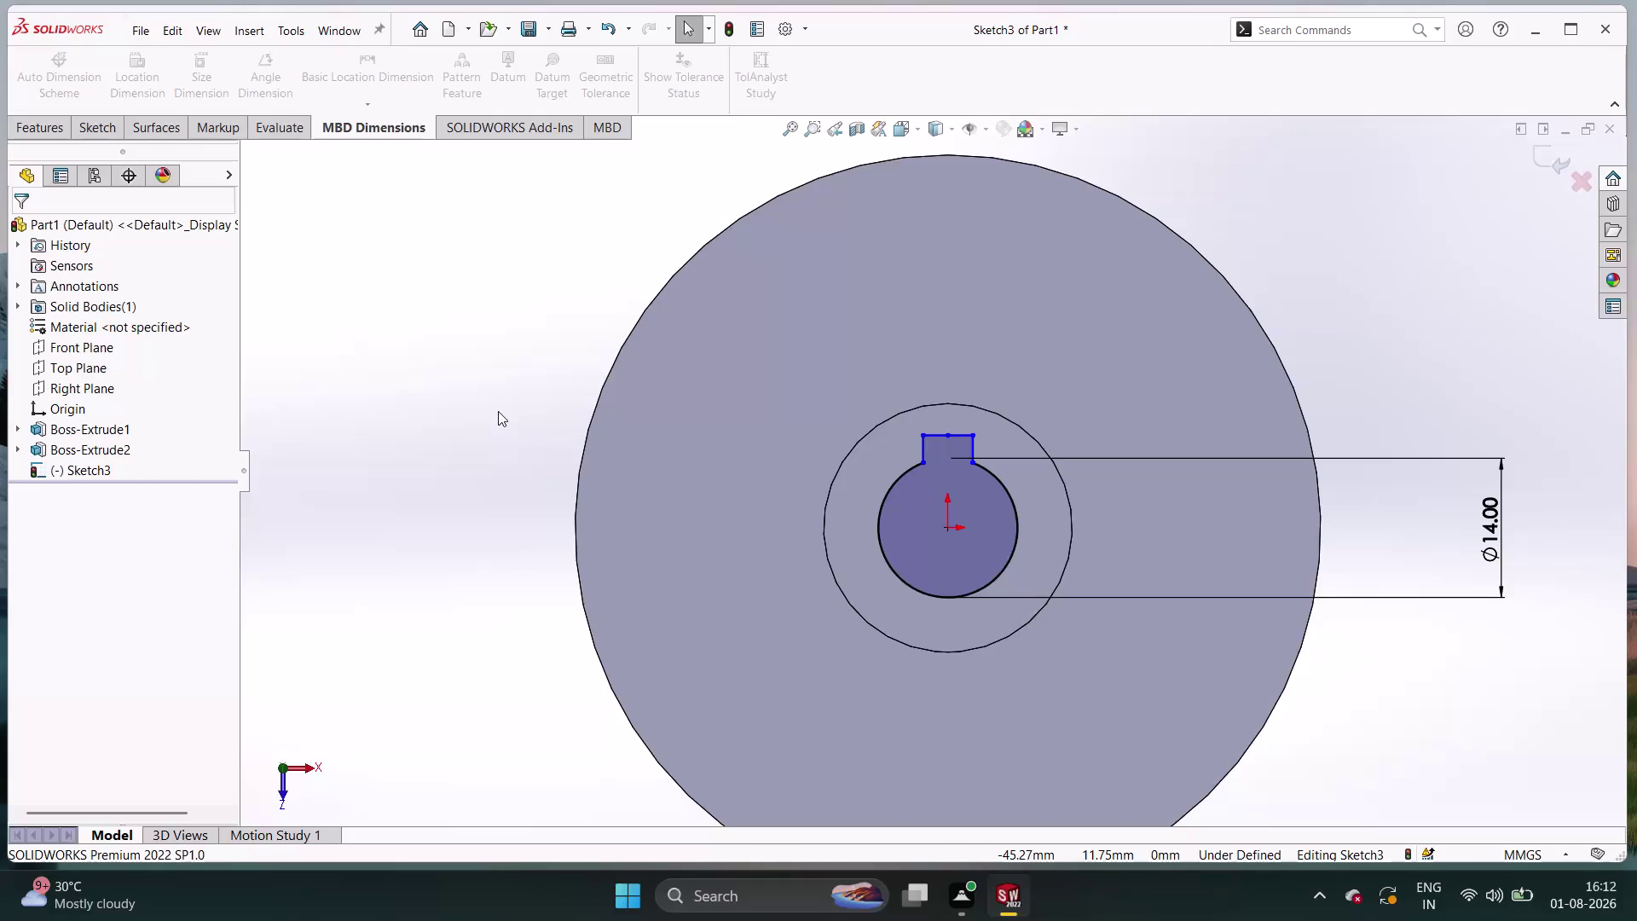
Dimension the keyway notch between its top corners at 5.00 mm.
right_drag(495, 412, 496, 377)
right_drag(495, 377, 494, 195)
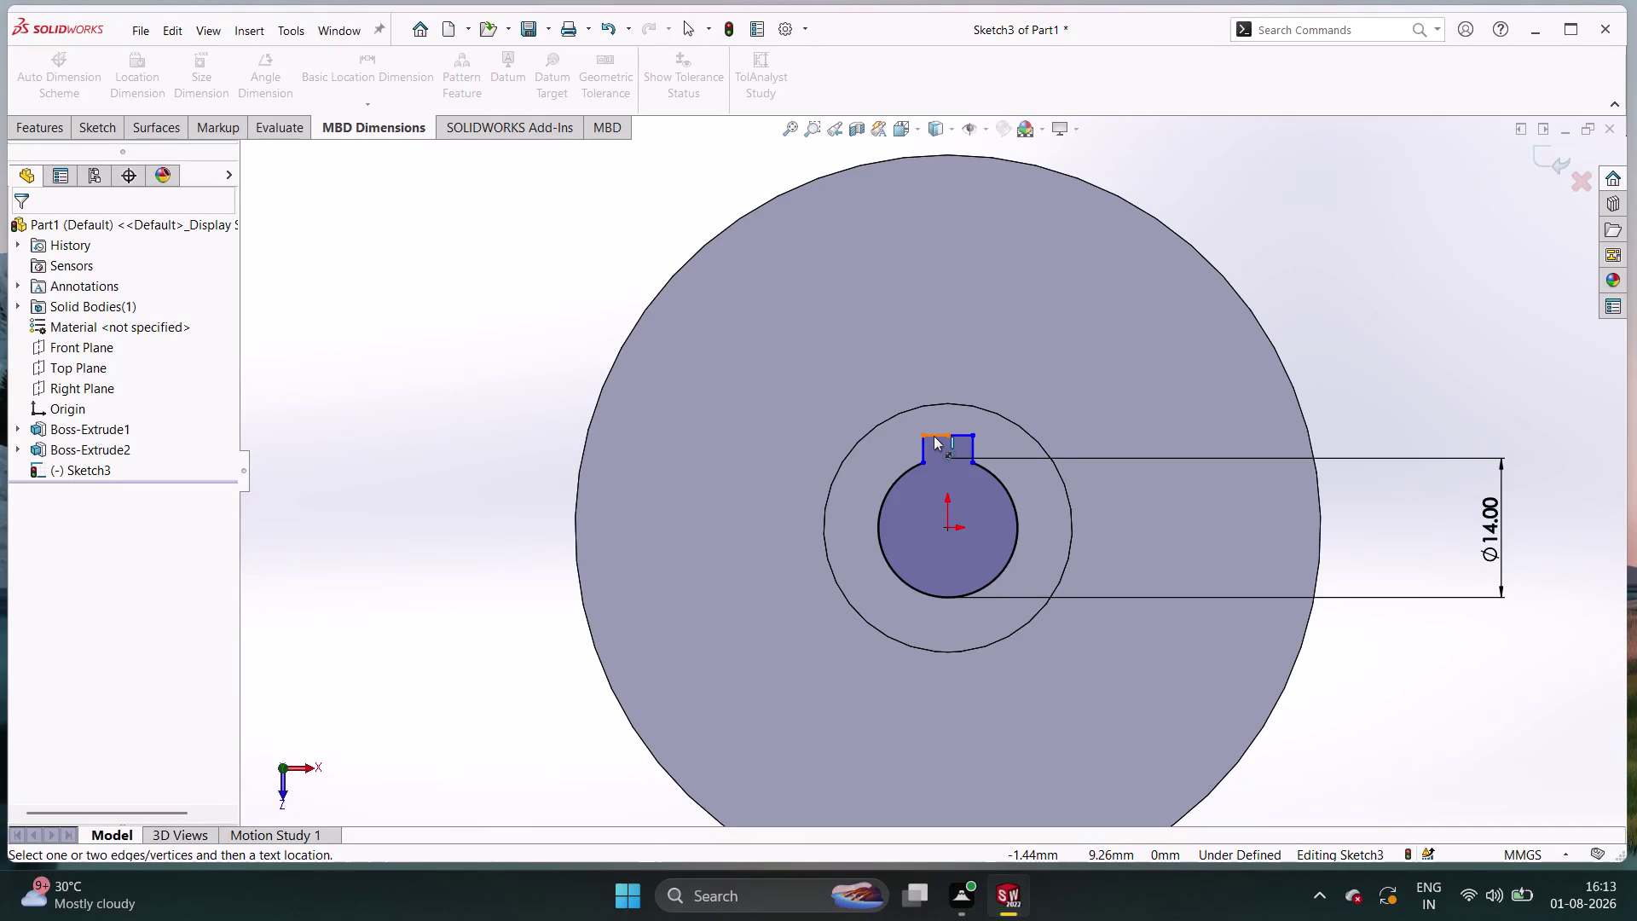
double_click(924, 435)
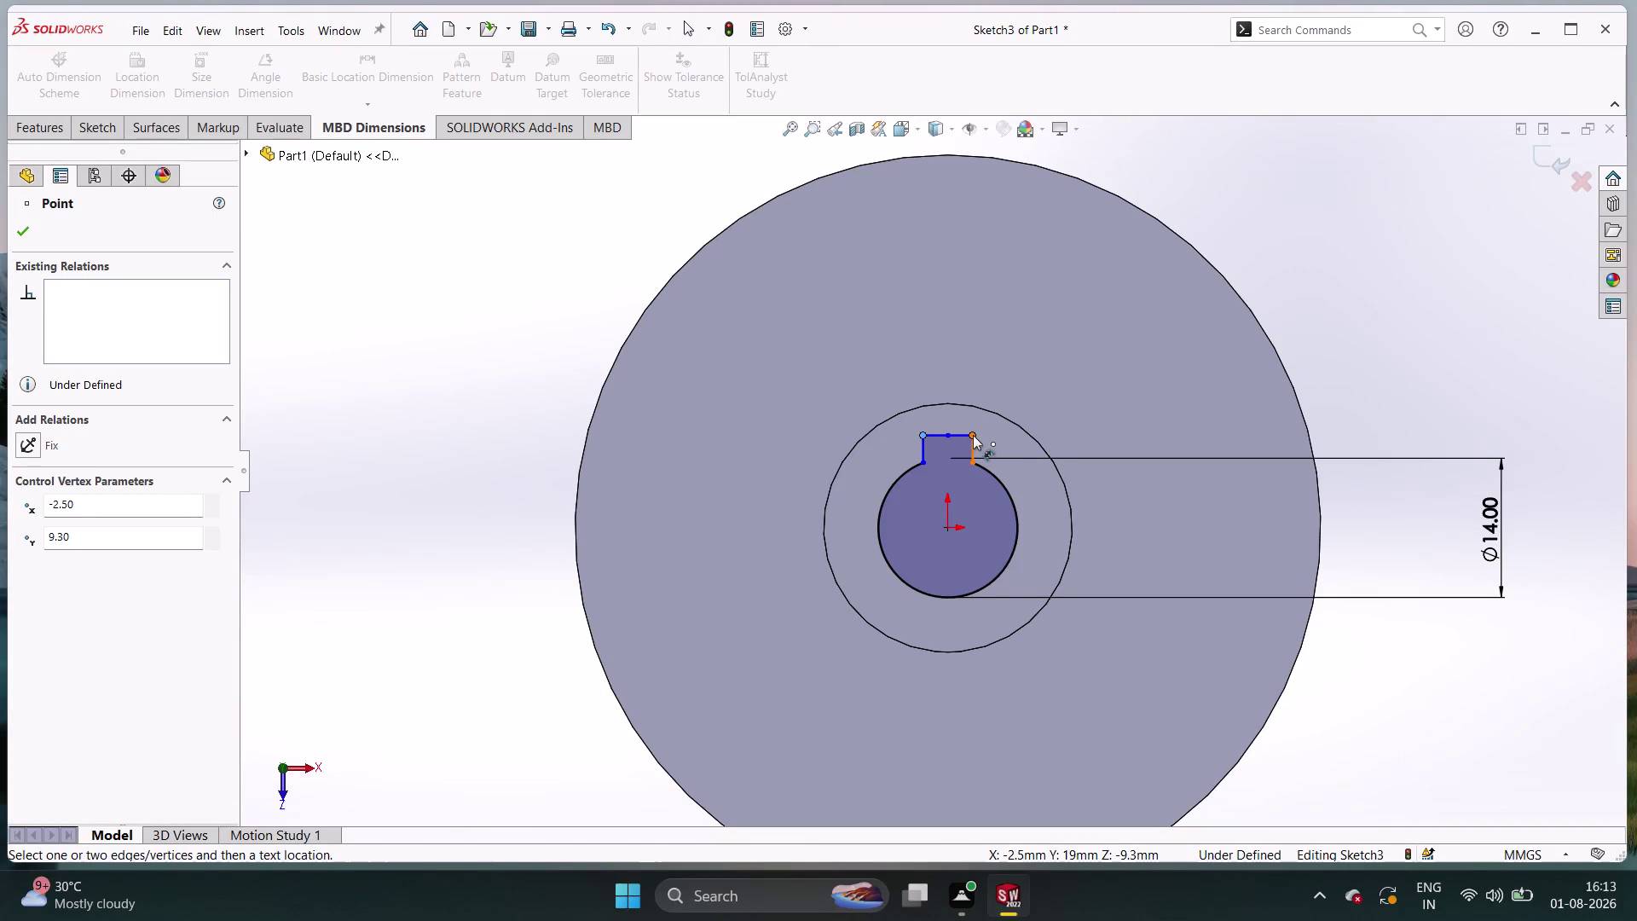
double_click(973, 435)
click(940, 379)
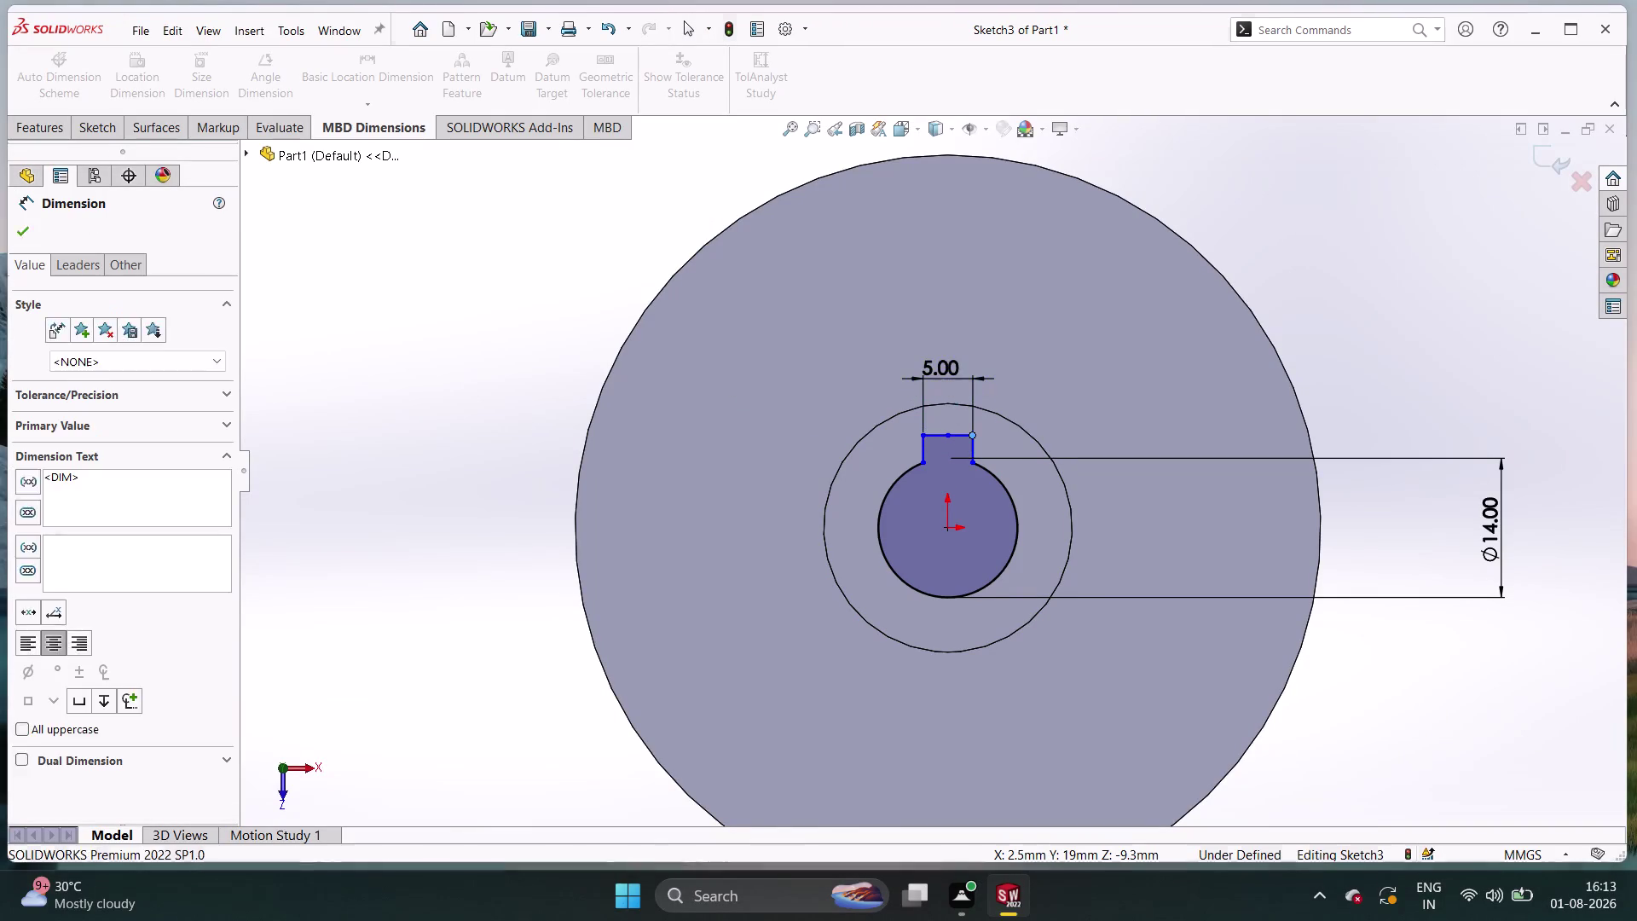
click(874, 354)
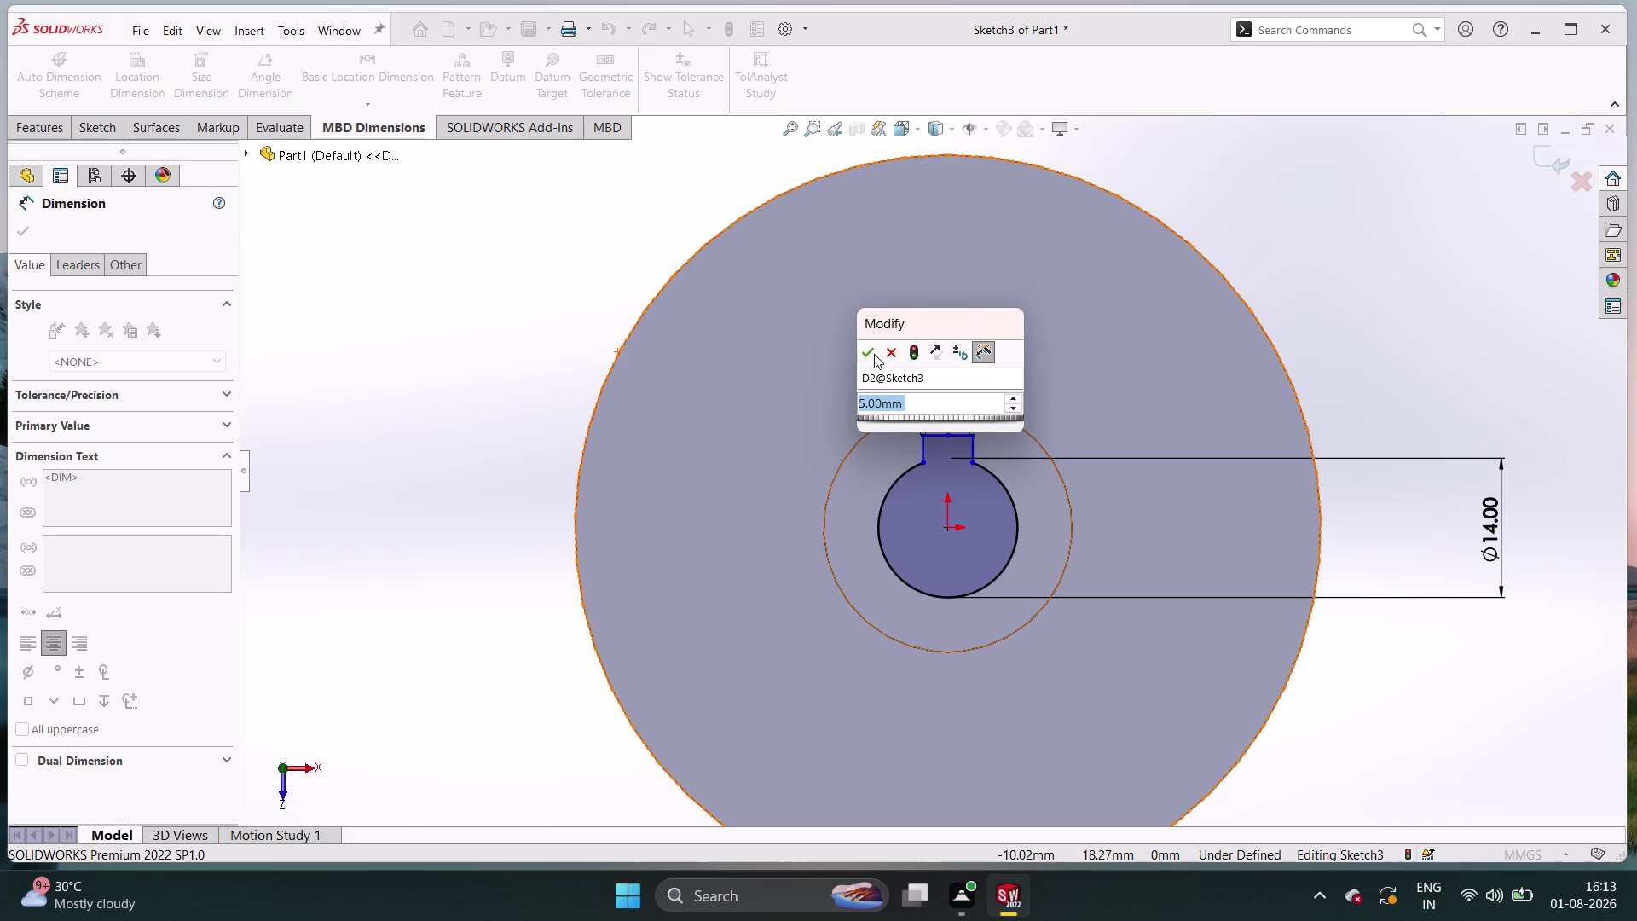
Exit dimensioning, cancel Extruded Boss/Base and switch to Extruded Cut instead.
right_click(491, 381)
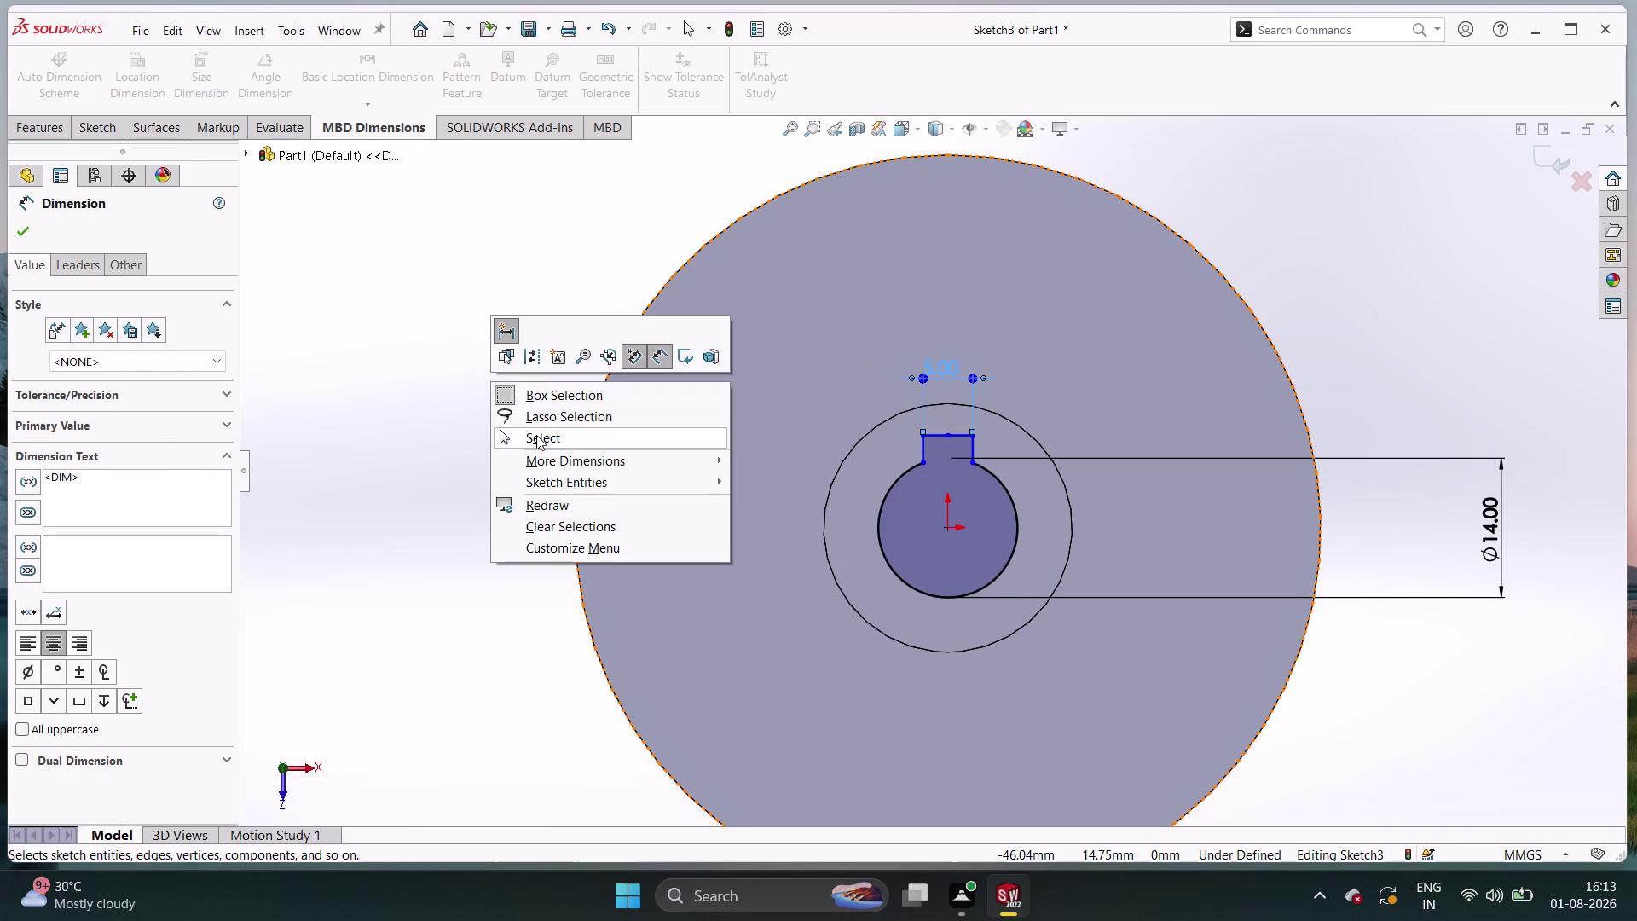
click(536, 435)
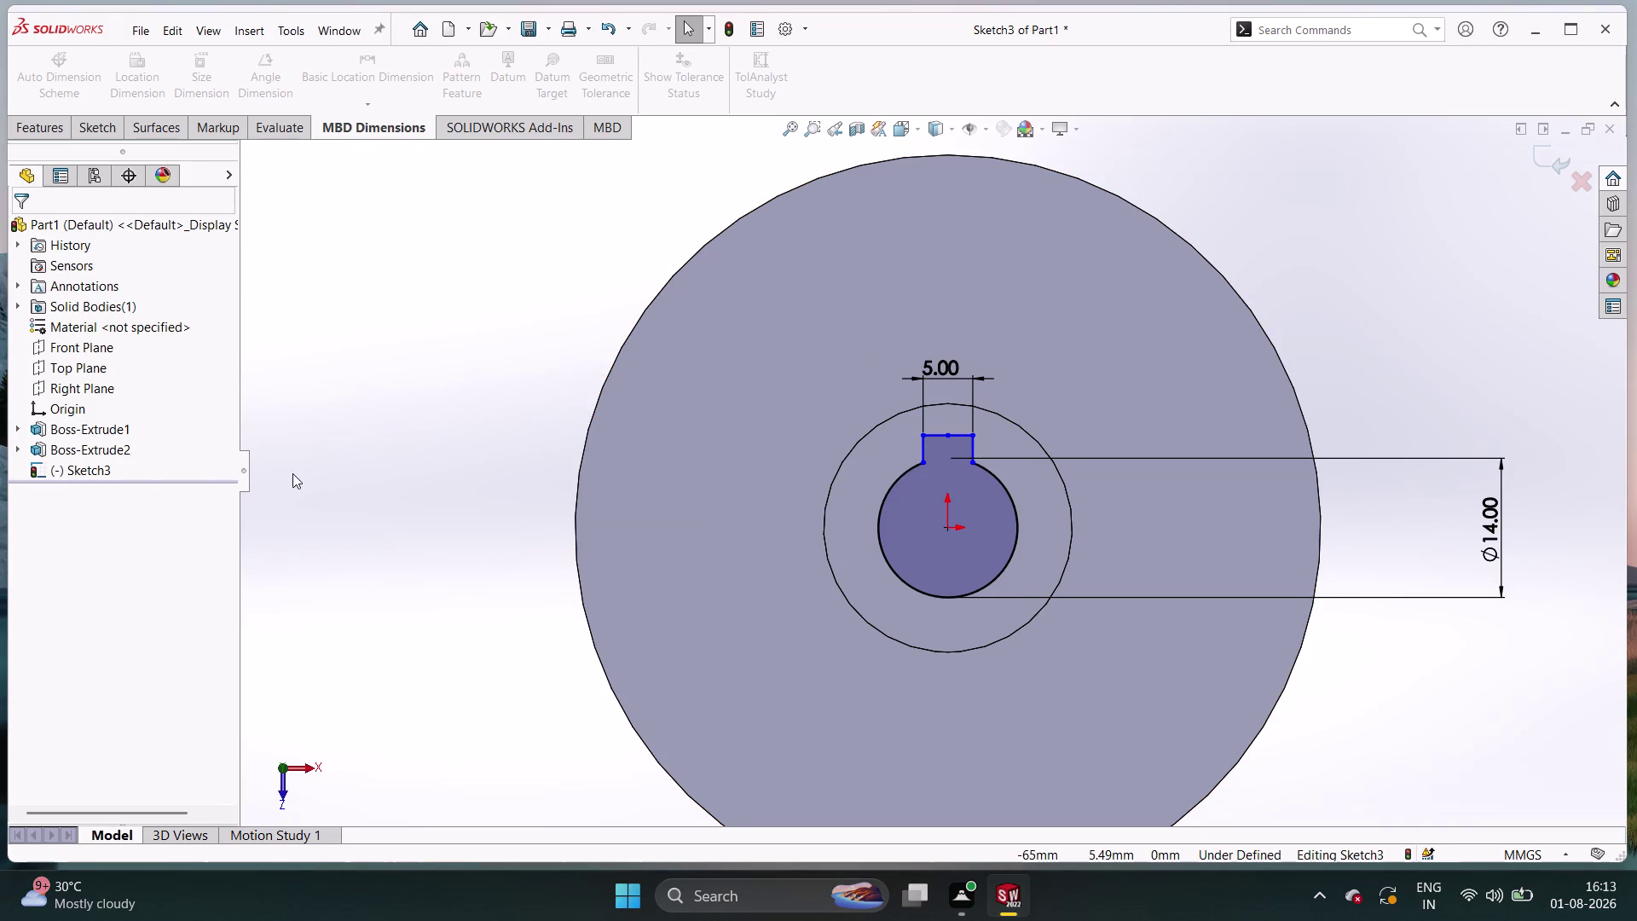
click(29, 124)
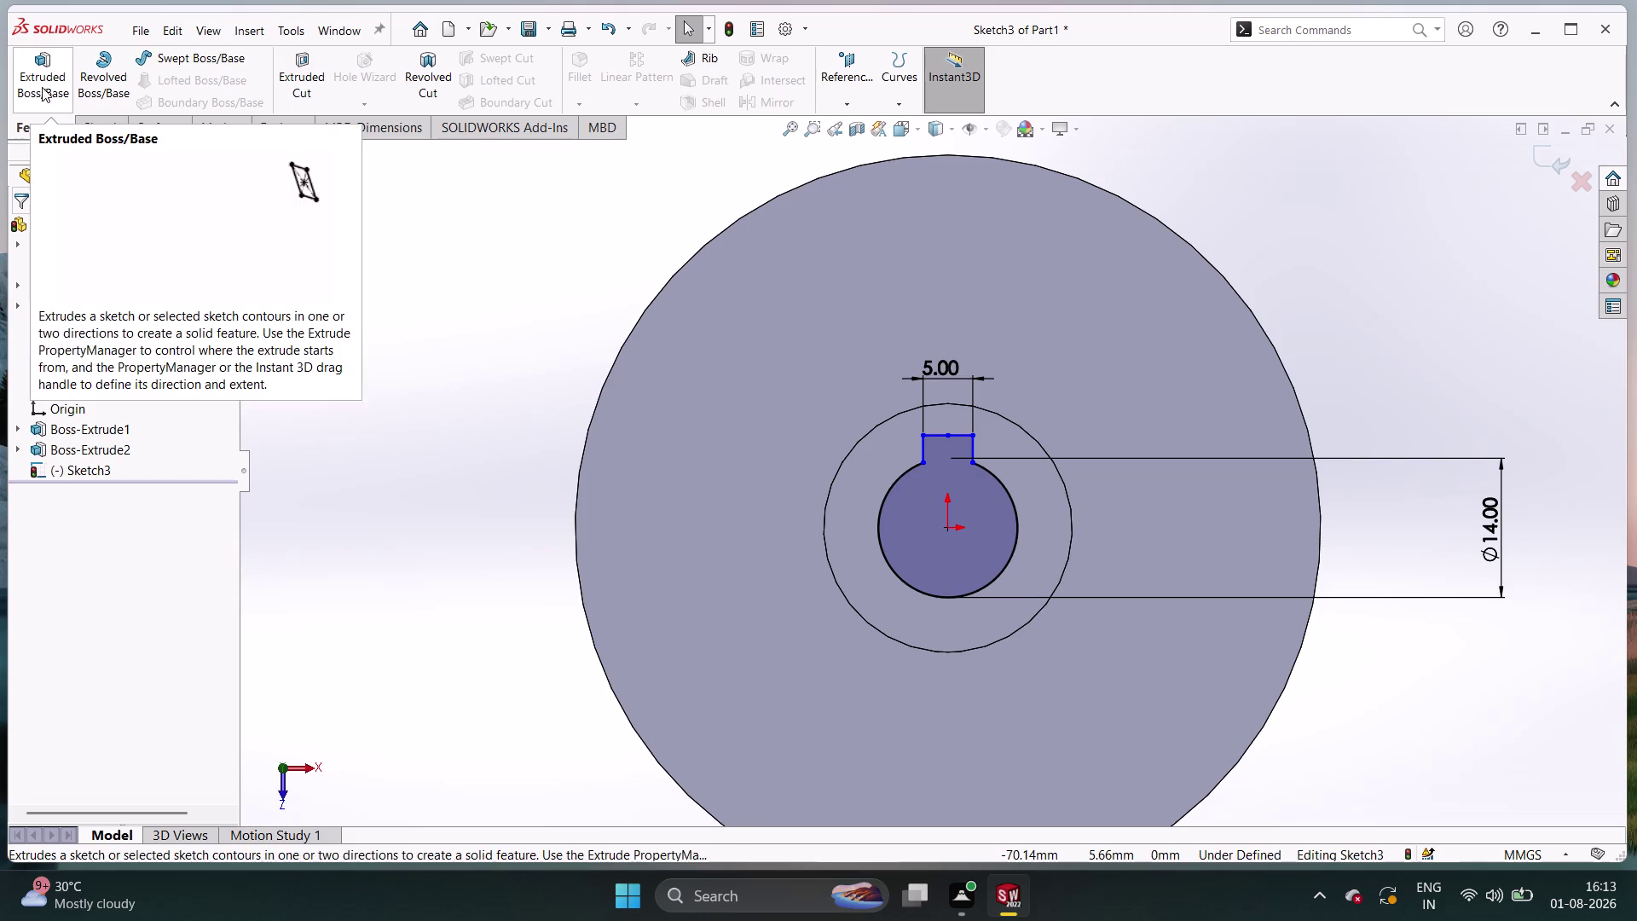
click(42, 86)
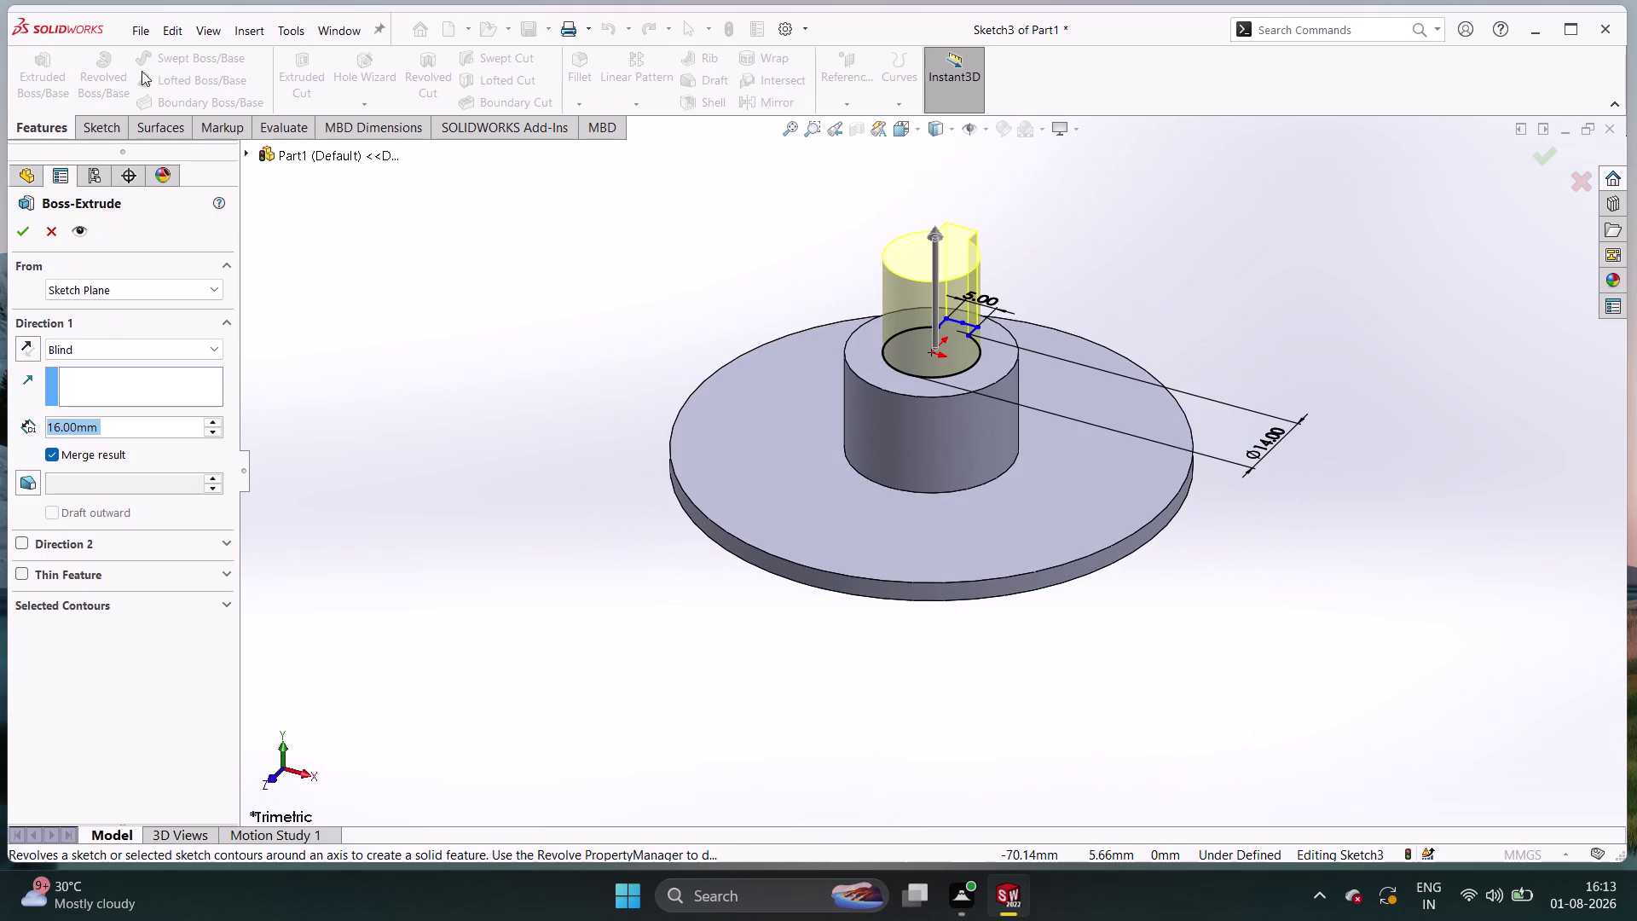
click(42, 235)
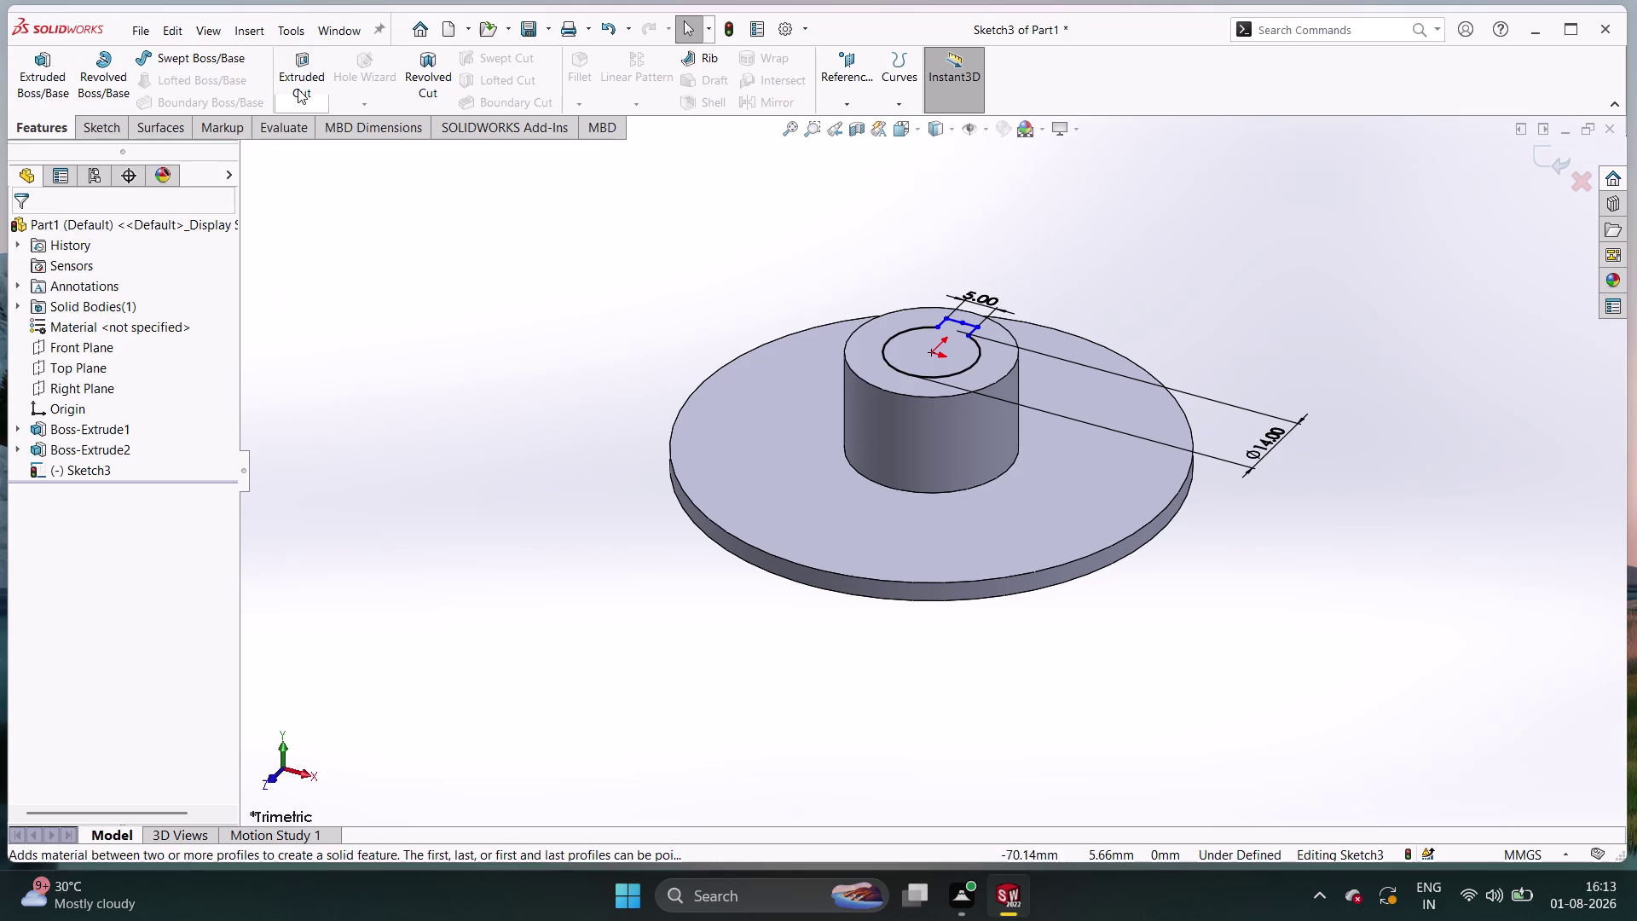
click(297, 89)
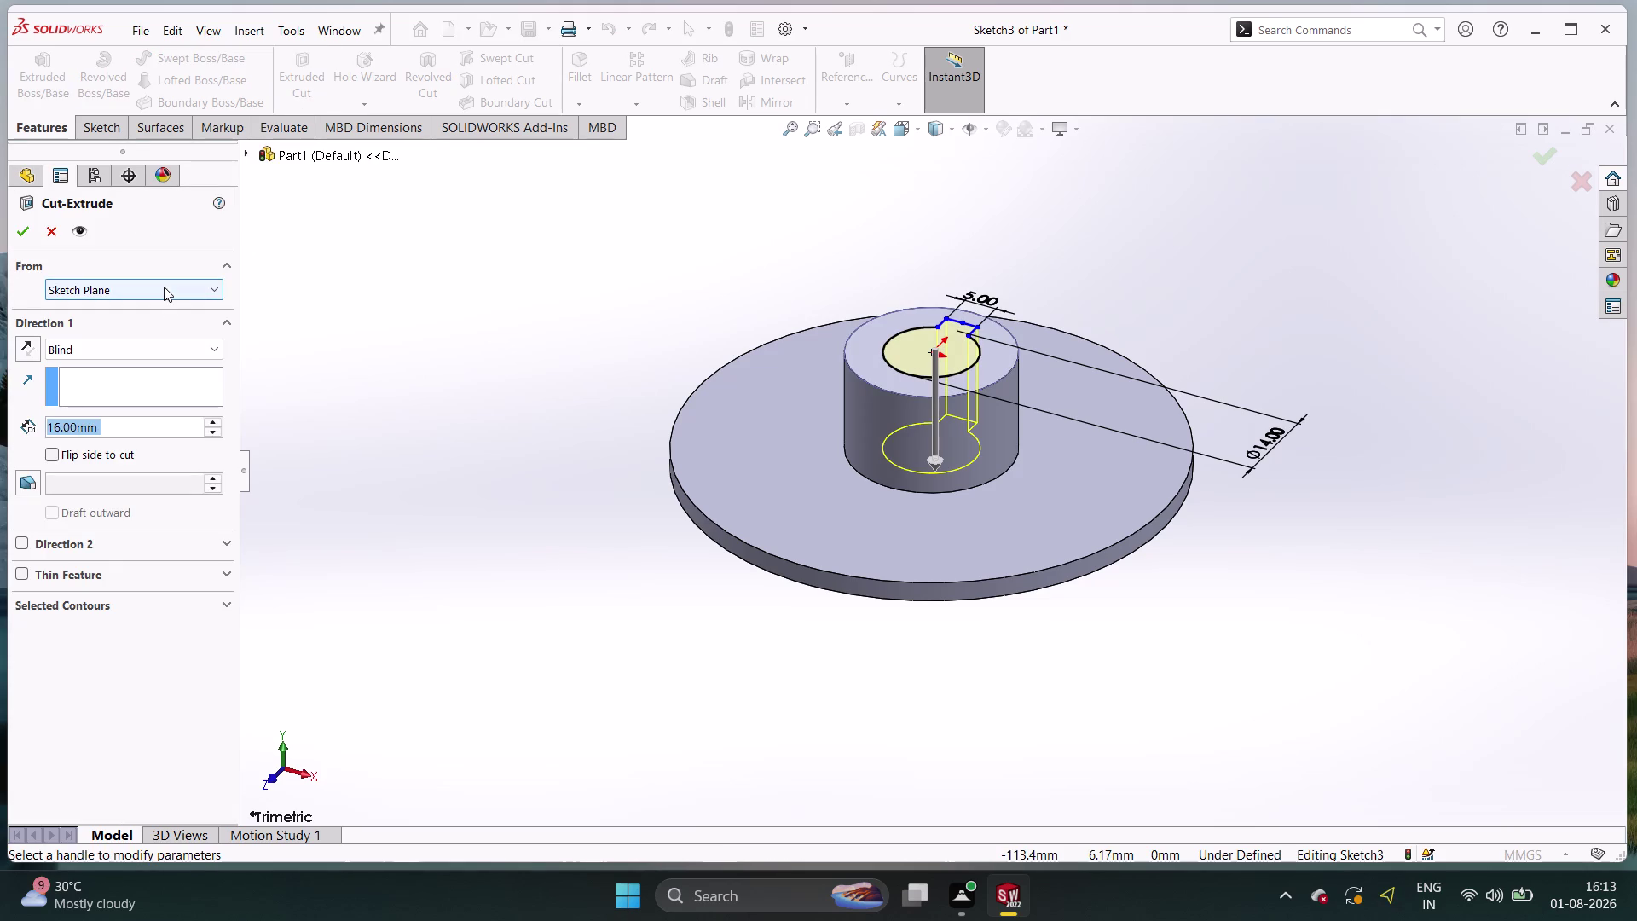
Cut the keyed bore sketch Through All and confirm the cut.
click(182, 343)
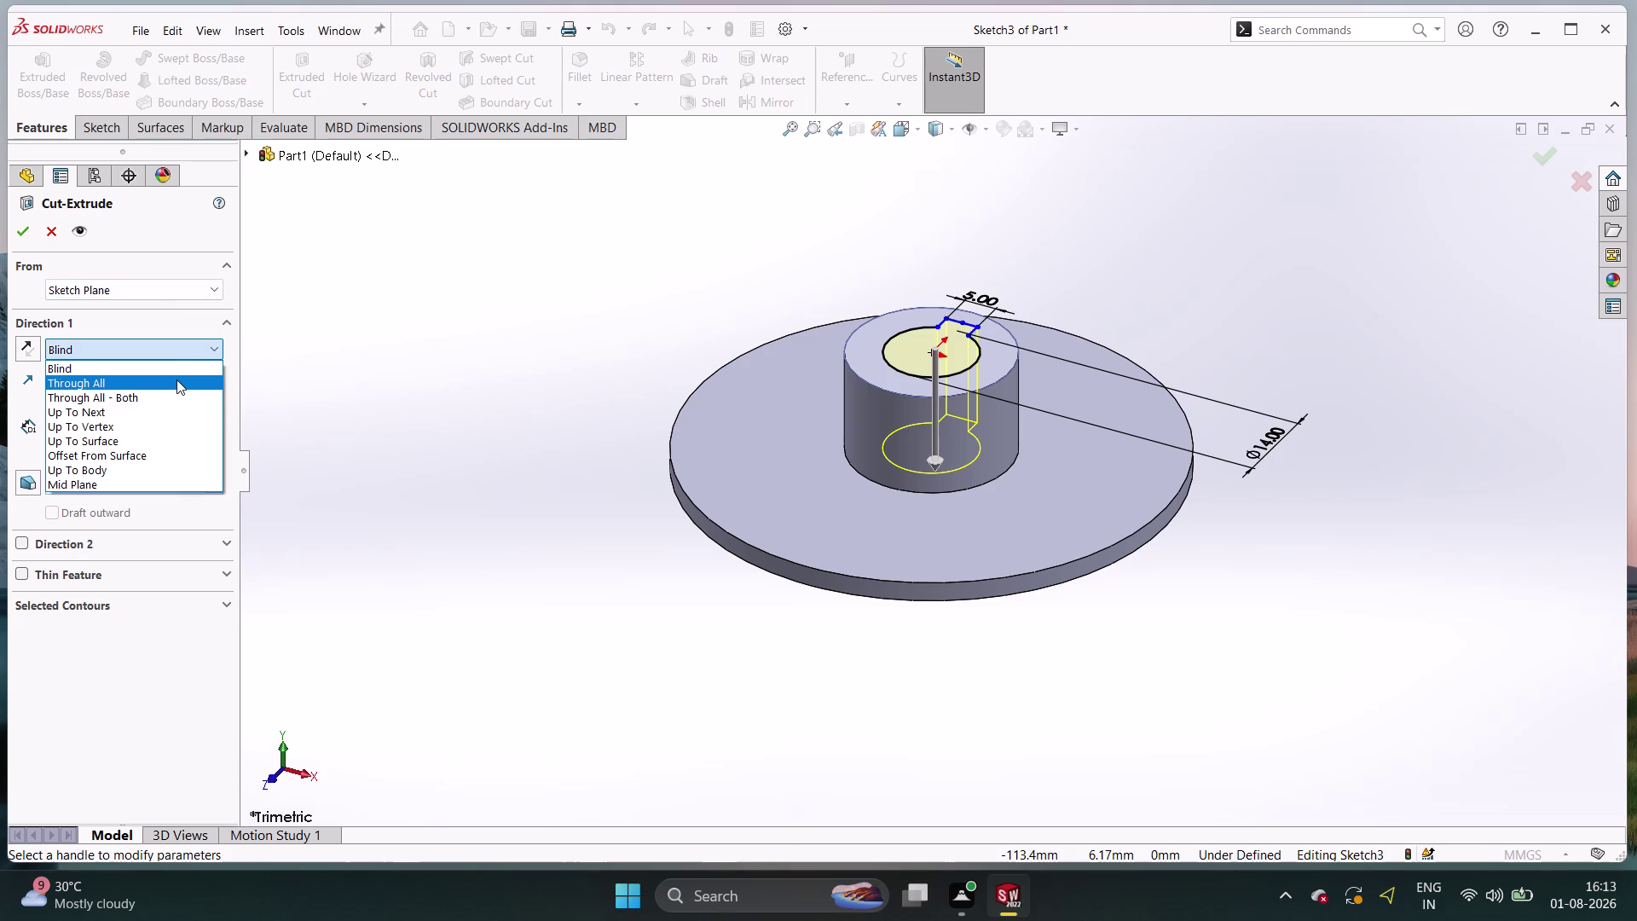
click(176, 380)
middle_drag(252, 495, 327, 454)
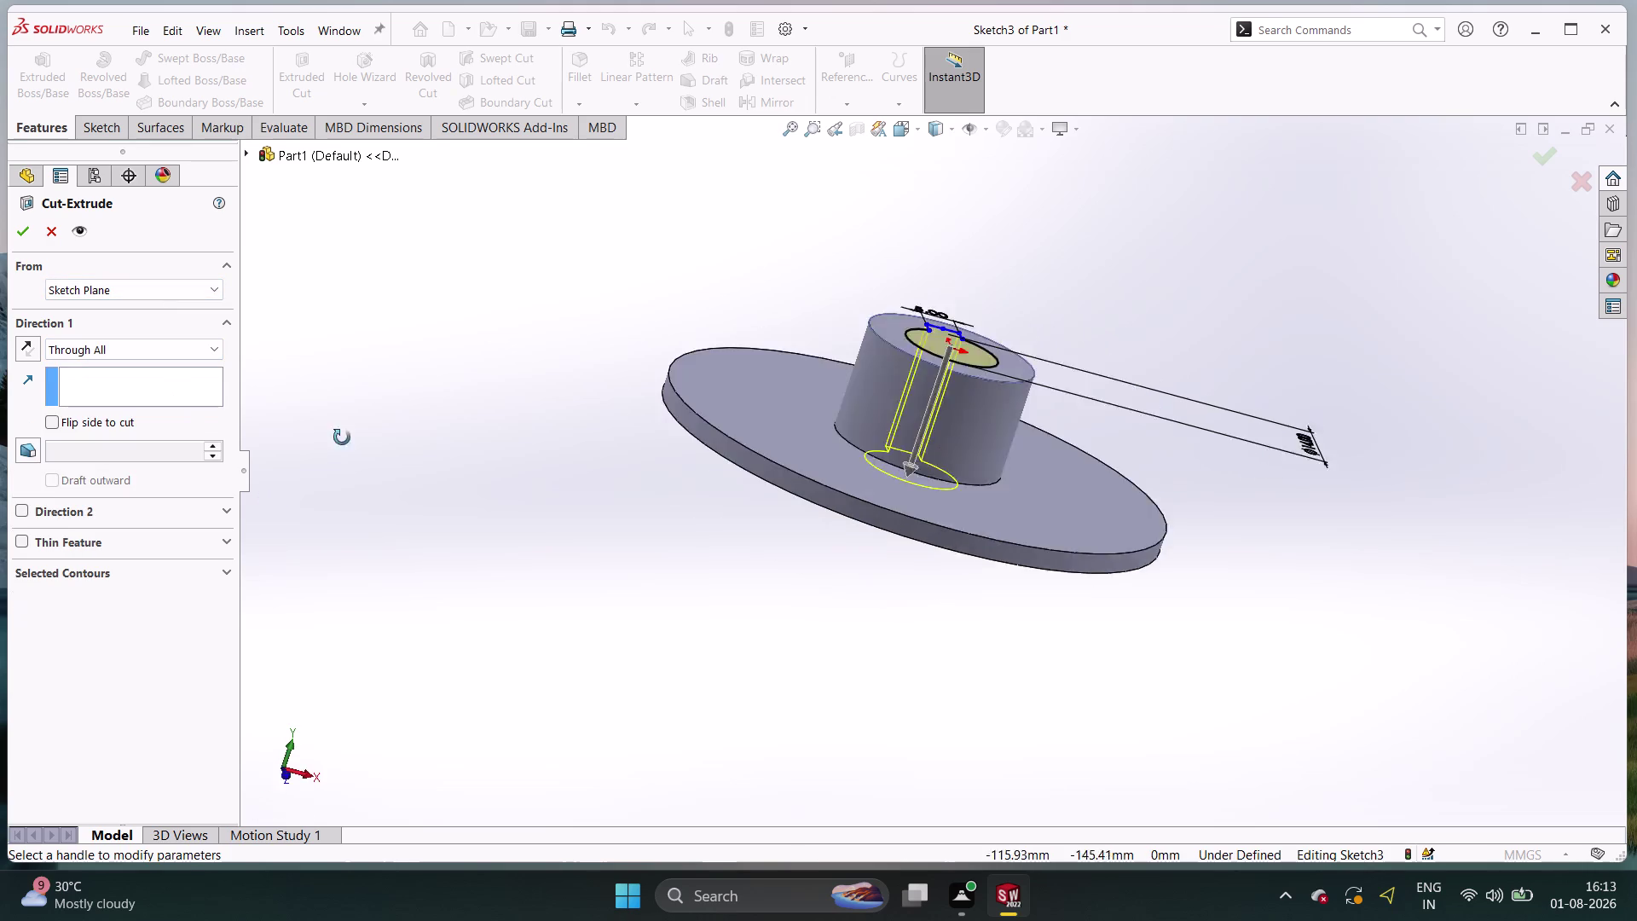
middle_drag(327, 454, 376, 403)
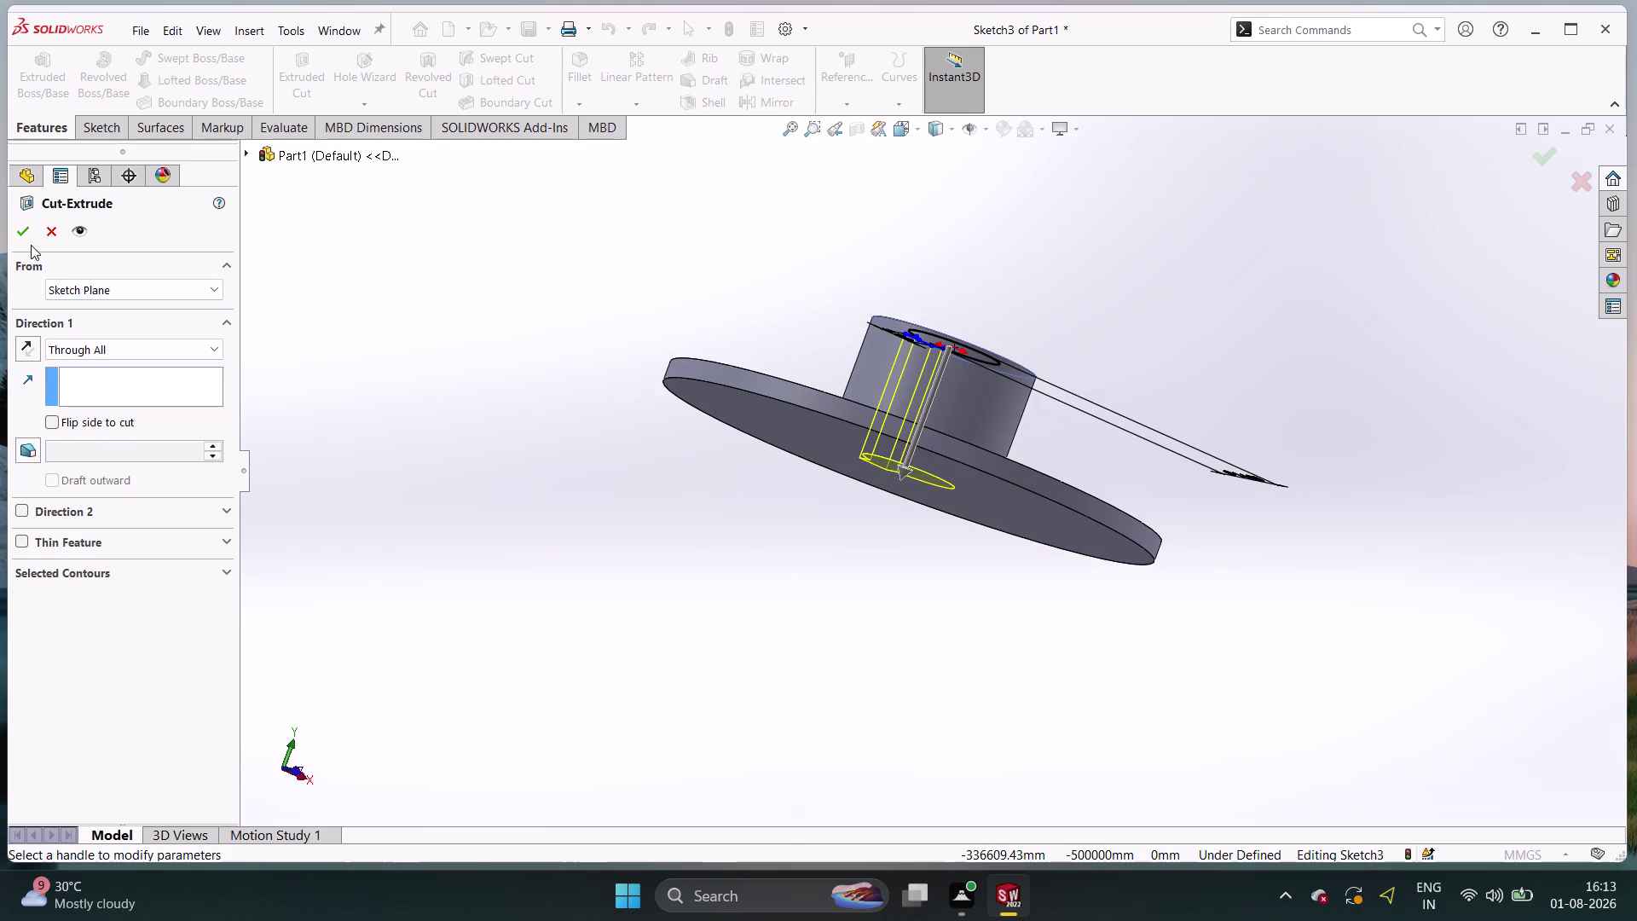
click(17, 243)
Orbit the part to inspect the through-all keyed bore from several angles.
middle_drag(289, 387, 311, 366)
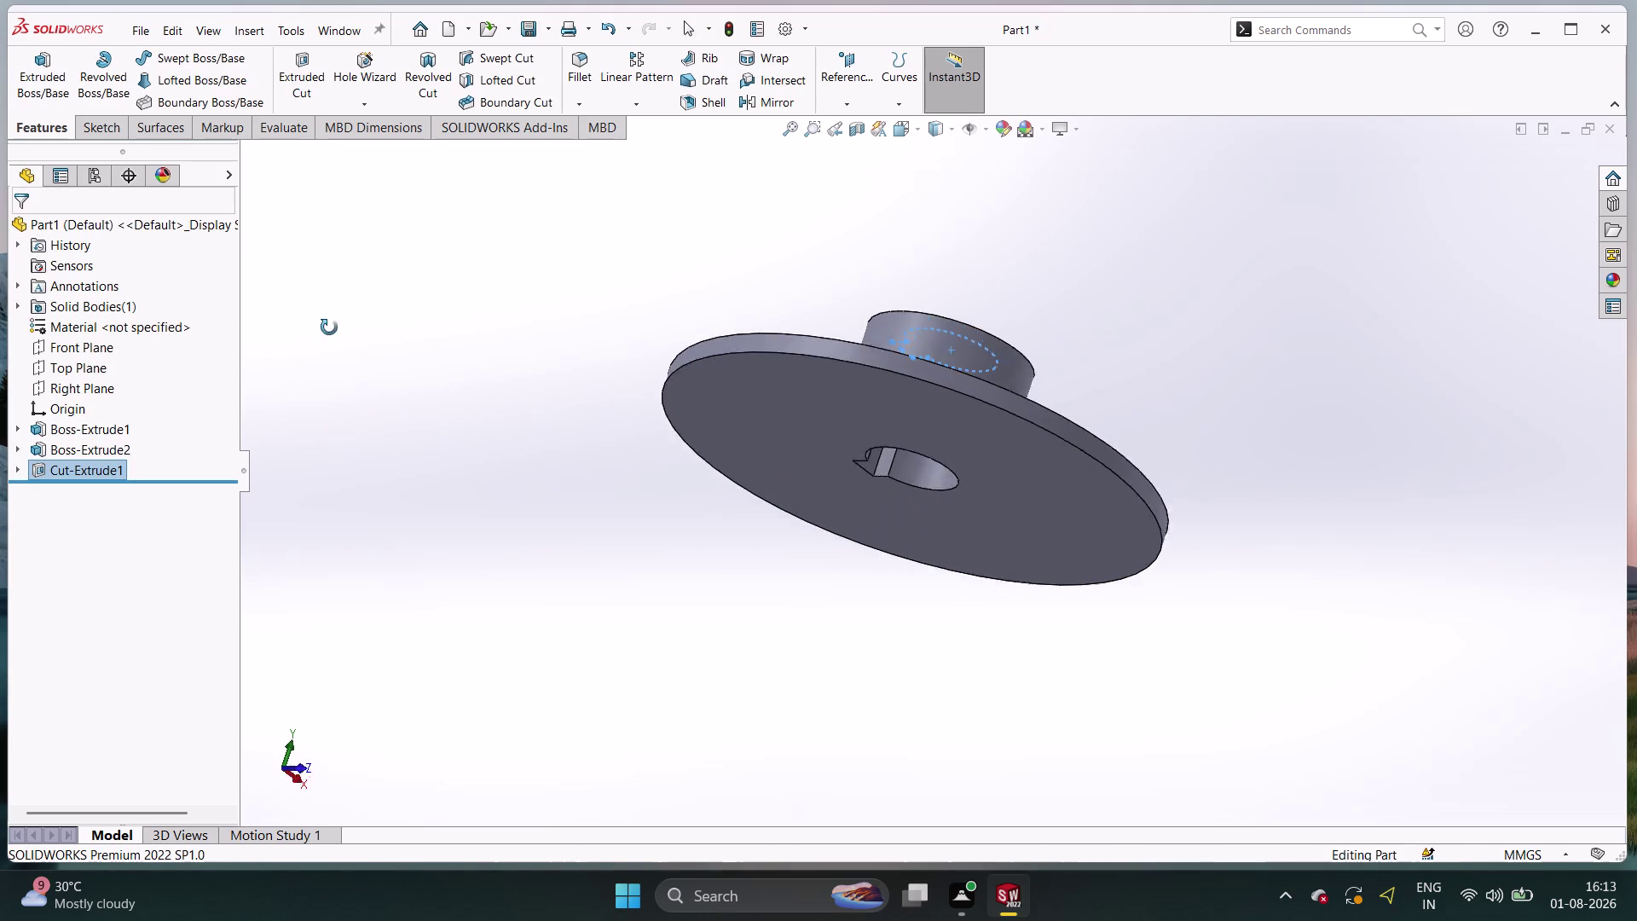
middle_drag(310, 367, 362, 213)
middle_drag(308, 533, 472, 368)
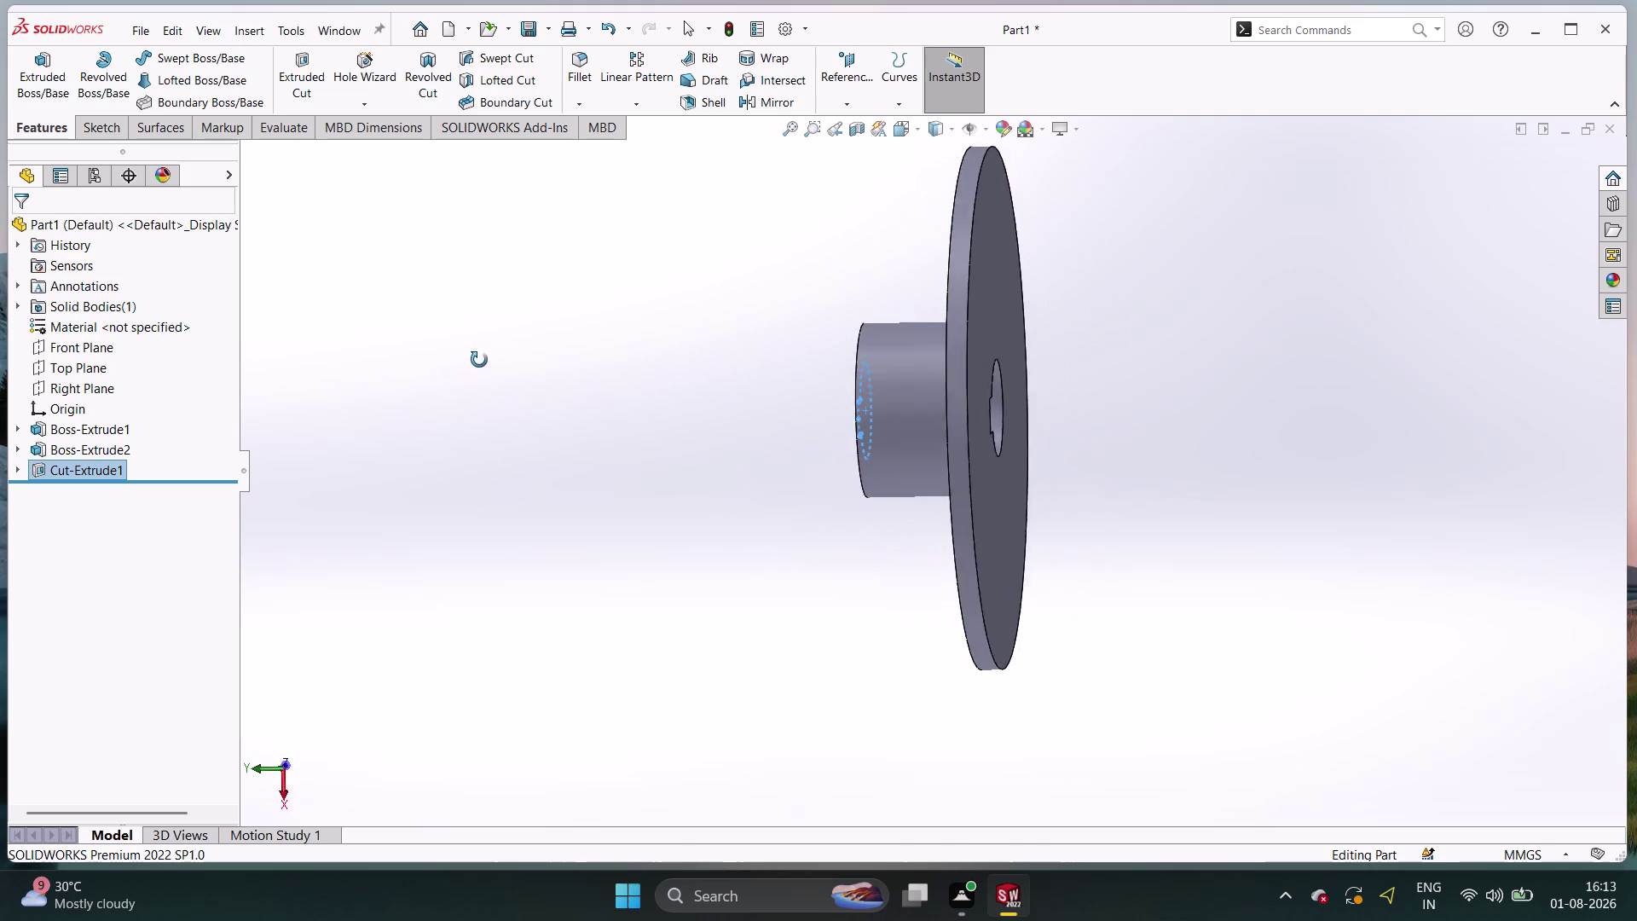
middle_drag(472, 367, 588, 305)
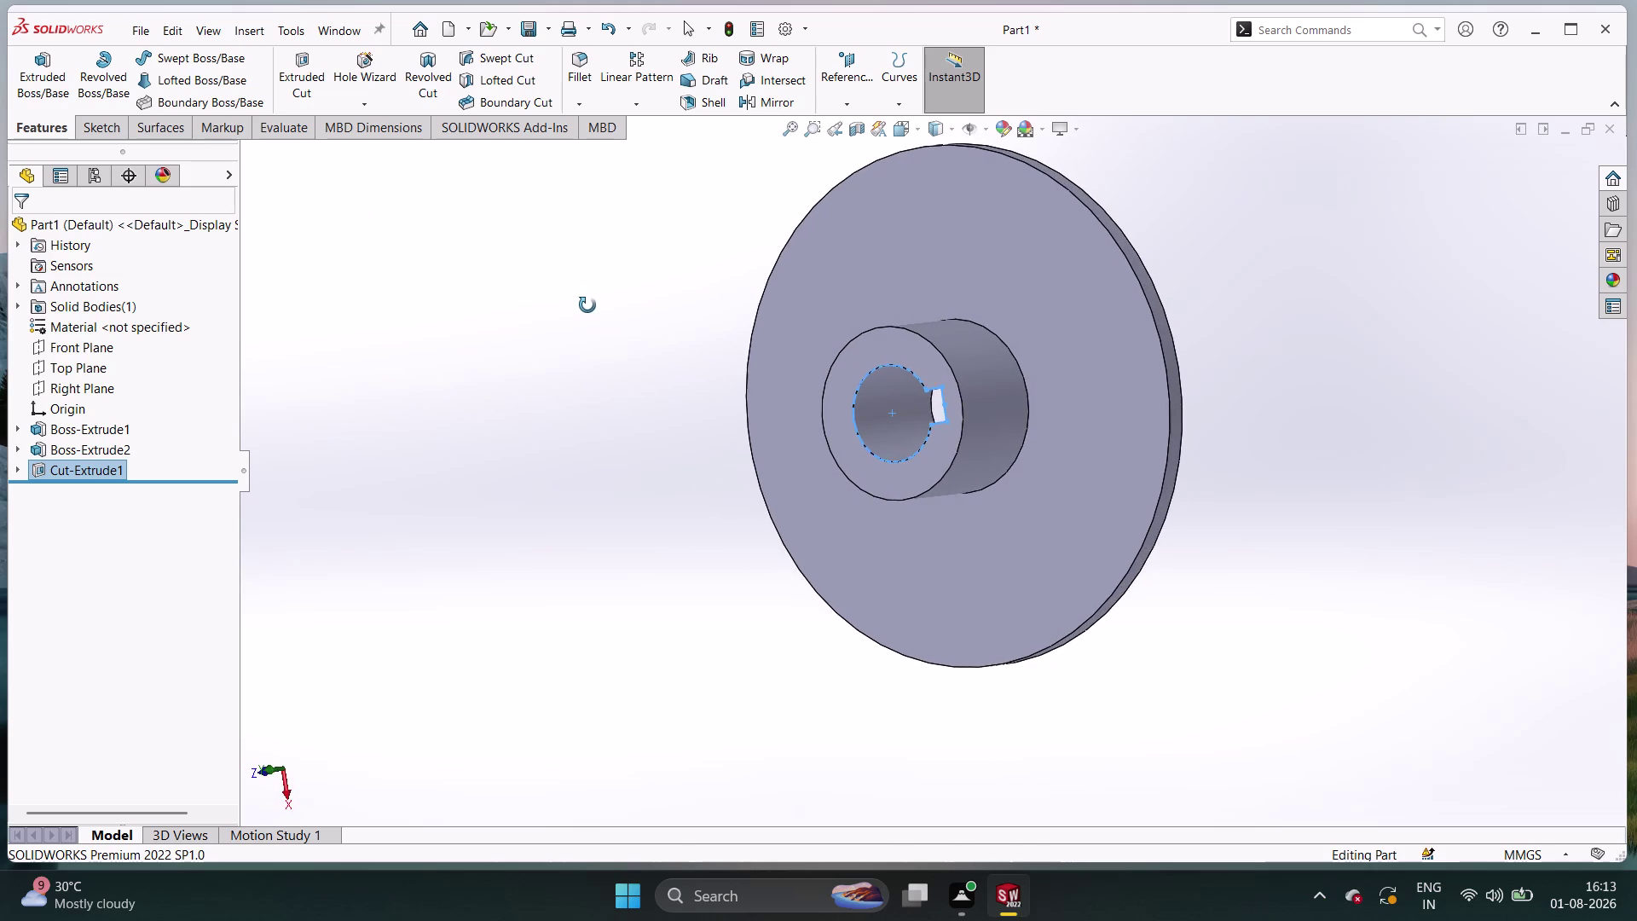
middle_drag(588, 306, 609, 284)
middle_drag(619, 515, 635, 352)
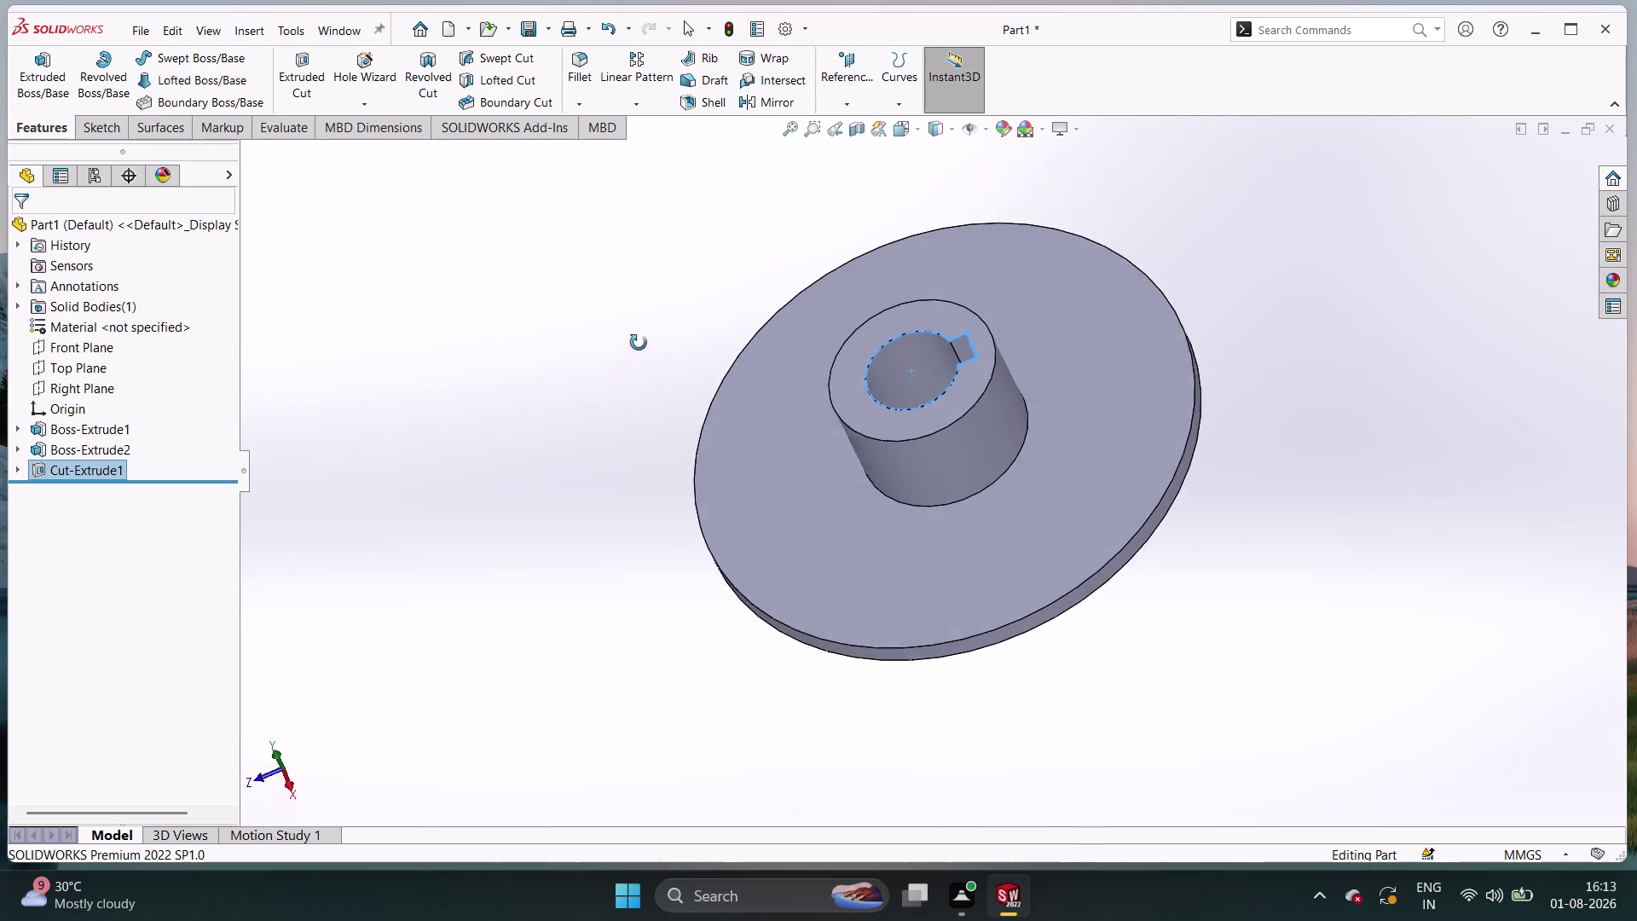
middle_drag(635, 352, 678, 294)
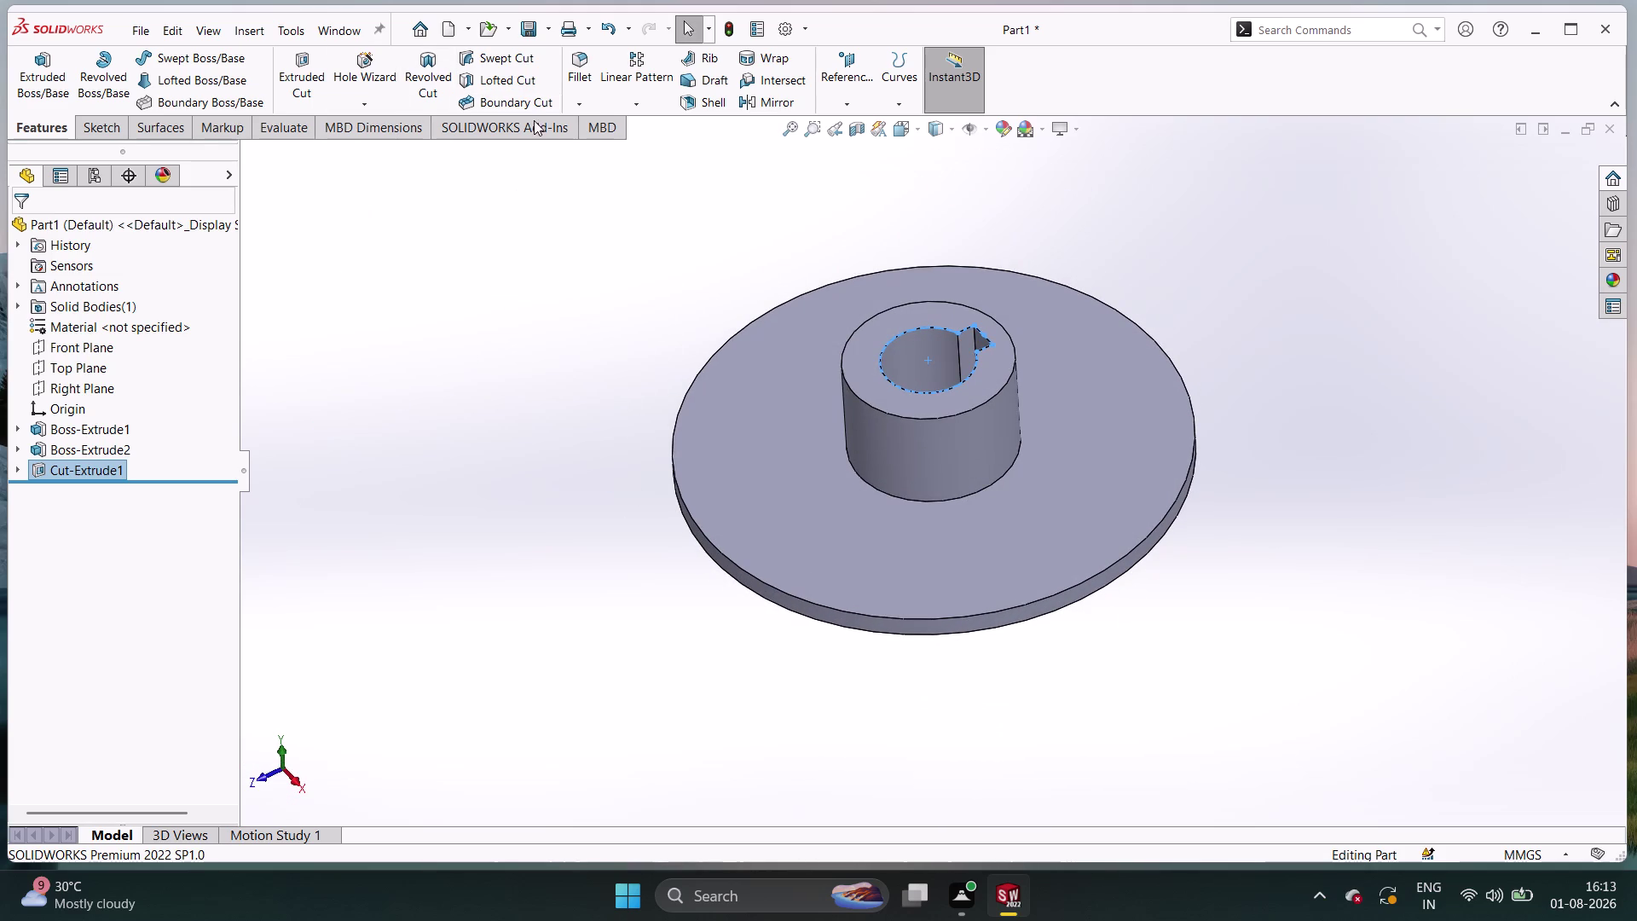
click(576, 106)
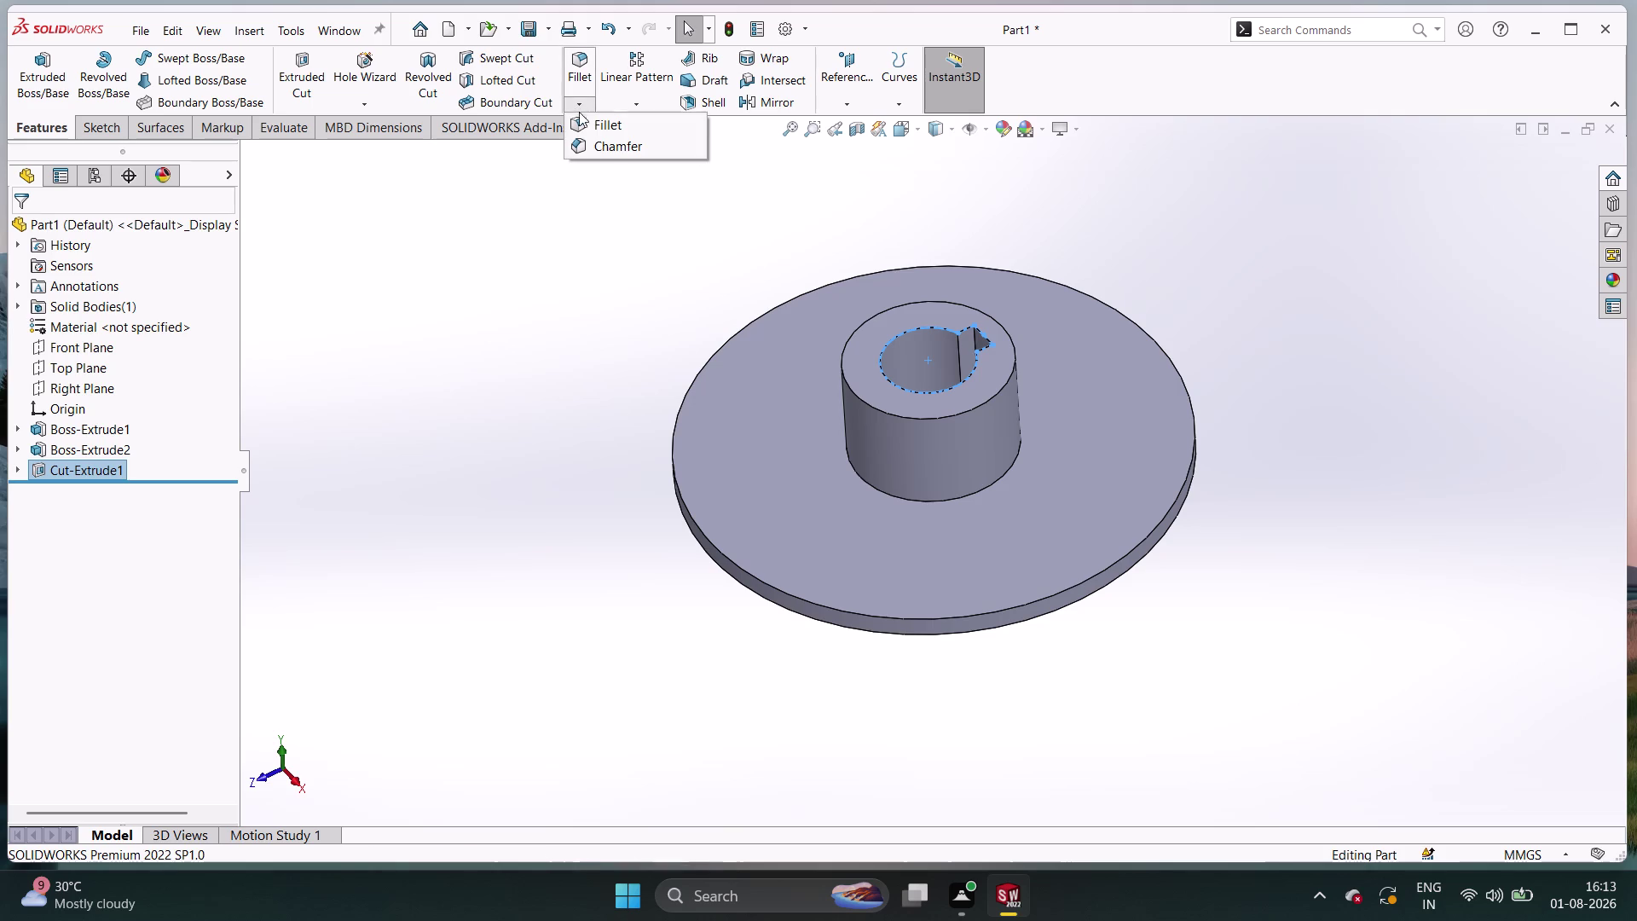
Fillet the hub-to-flange edge with a 6 mm radius and orbit to view it.
click(626, 126)
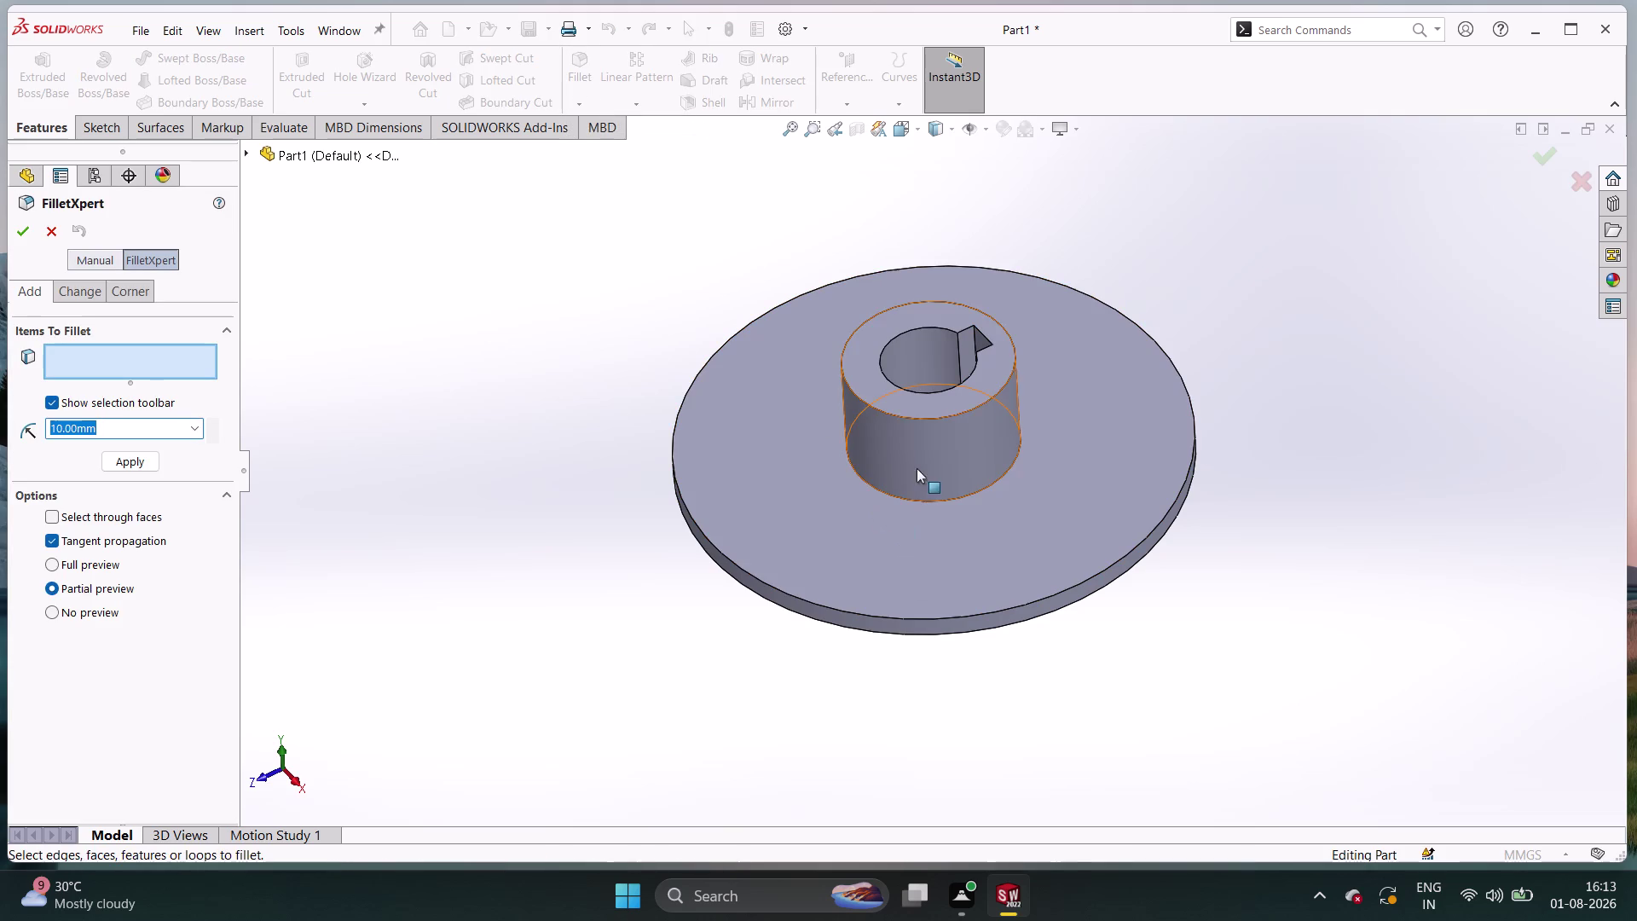
click(917, 501)
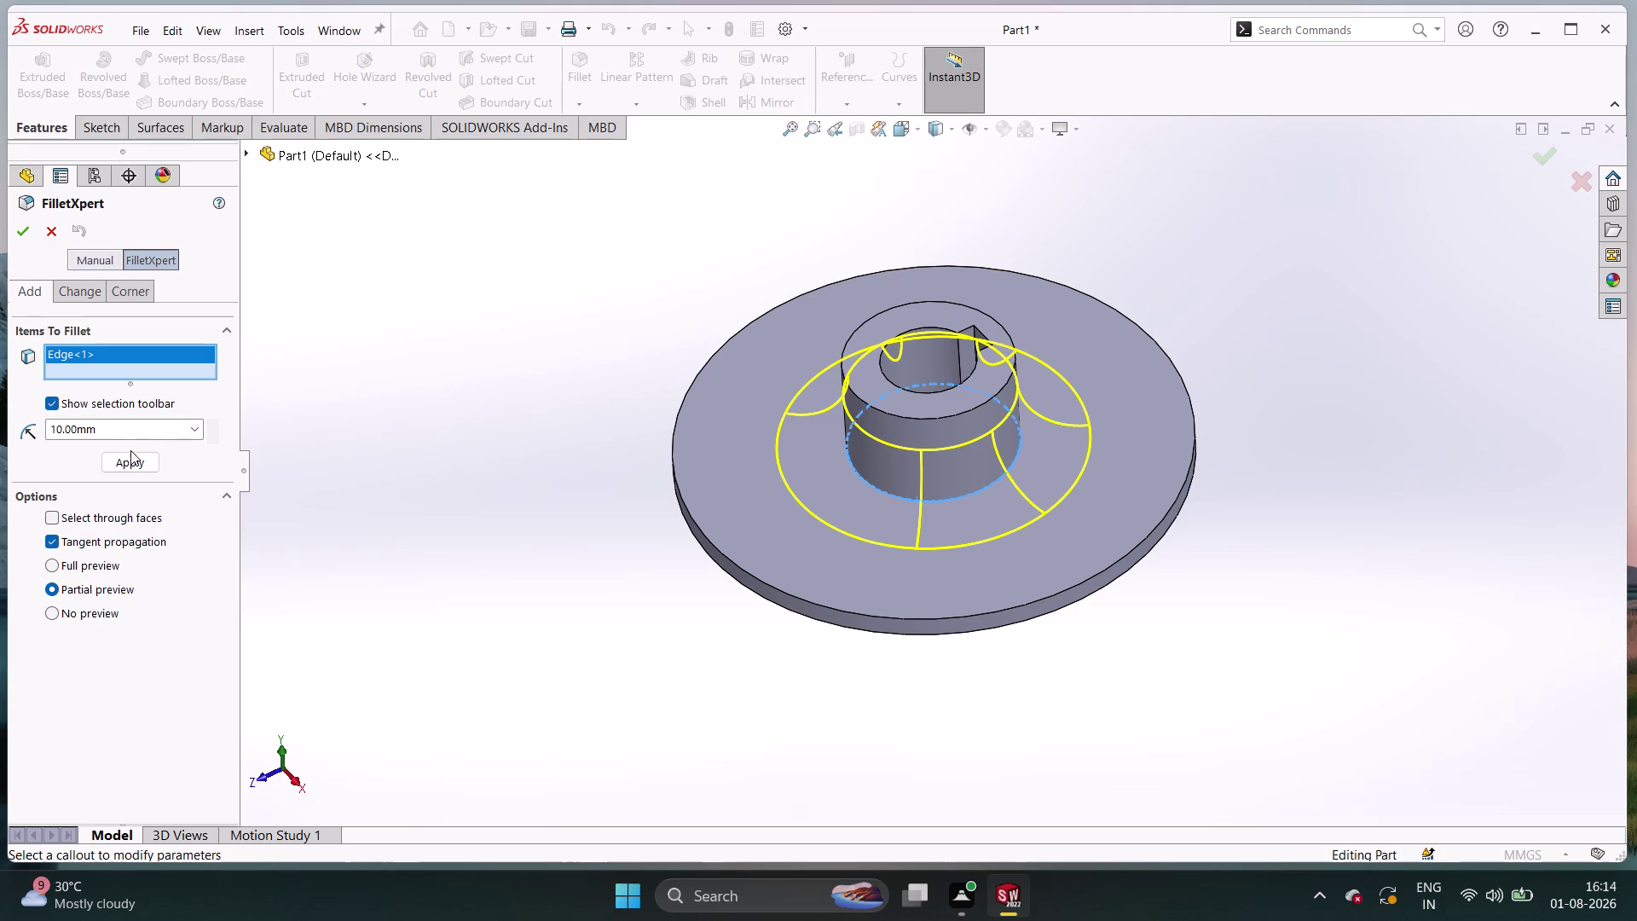
click(132, 428)
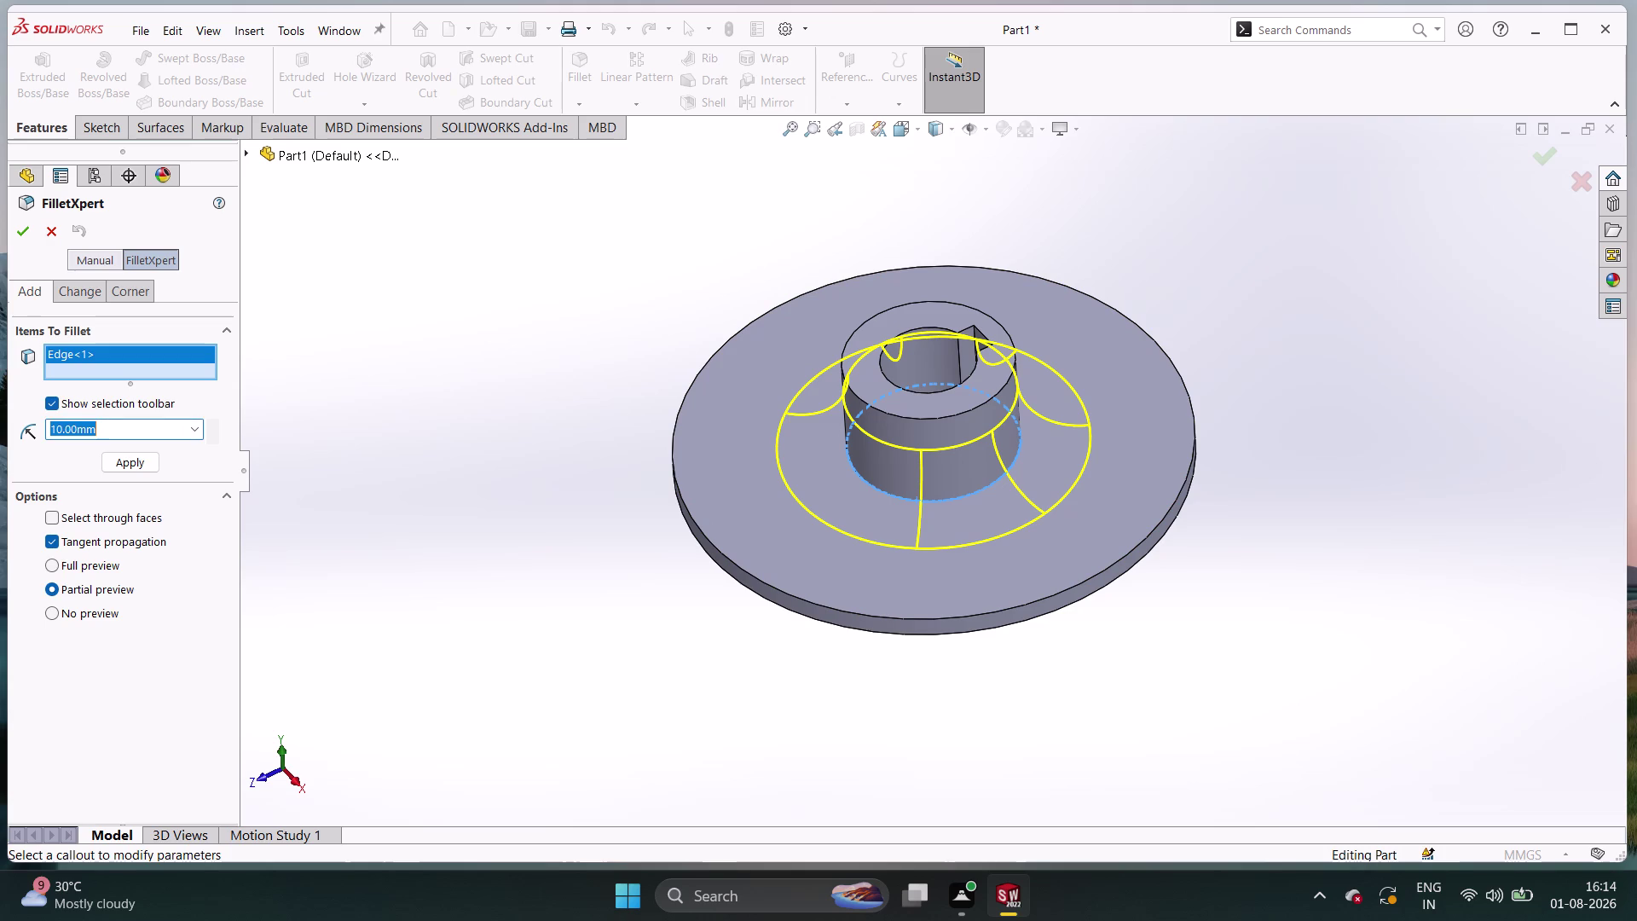
key(6)
key(Return)
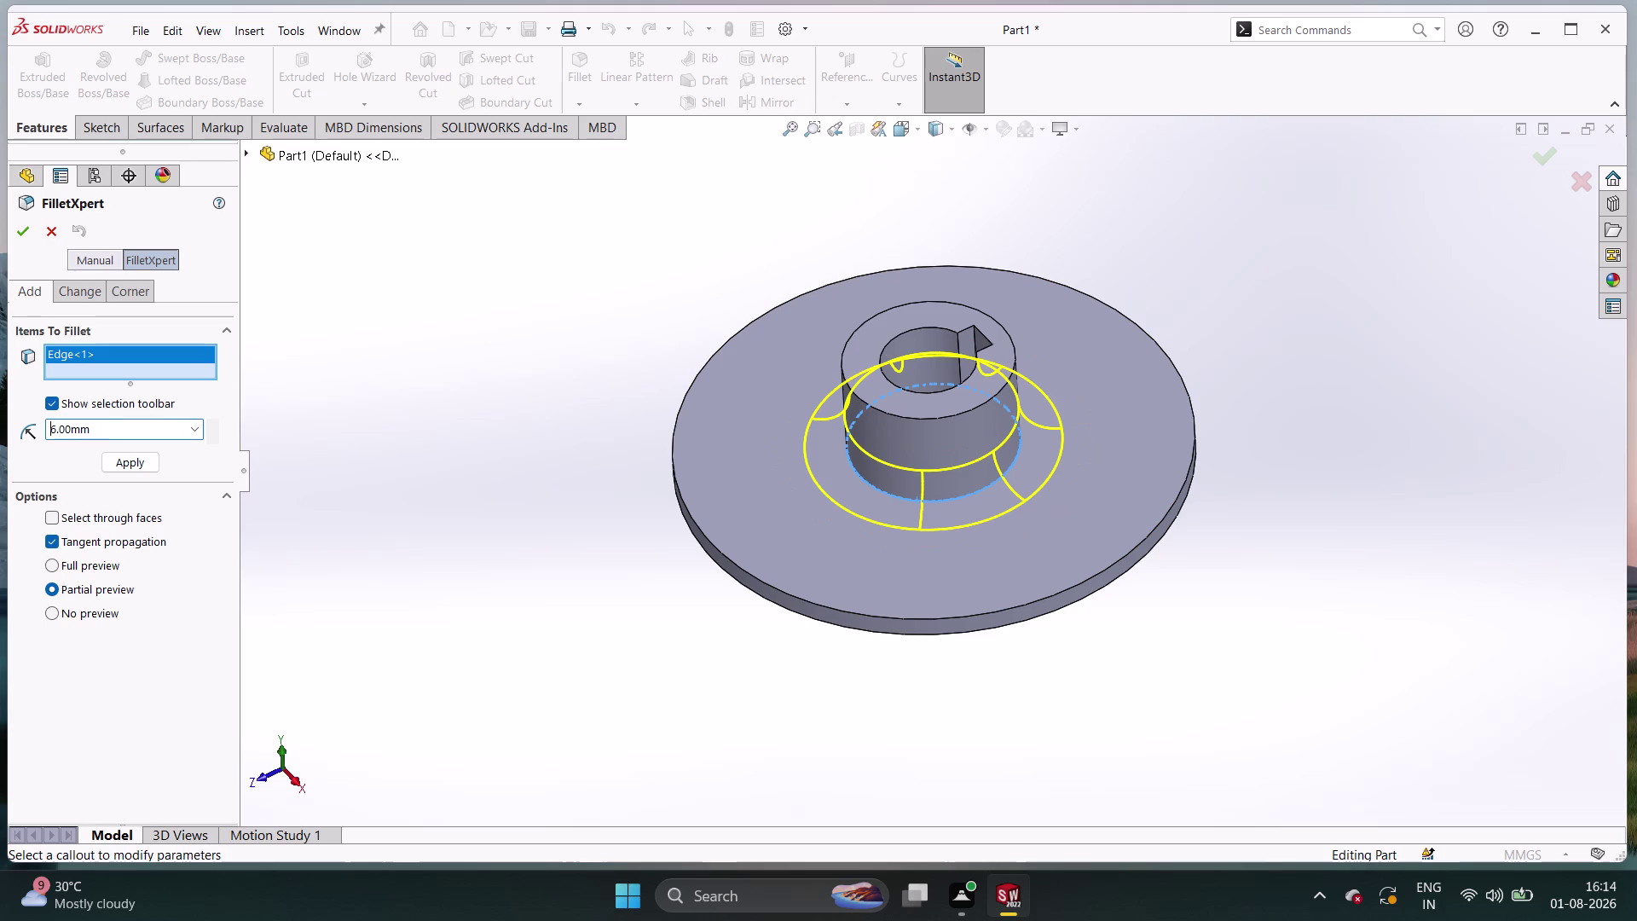
middle_drag(331, 535, 367, 427)
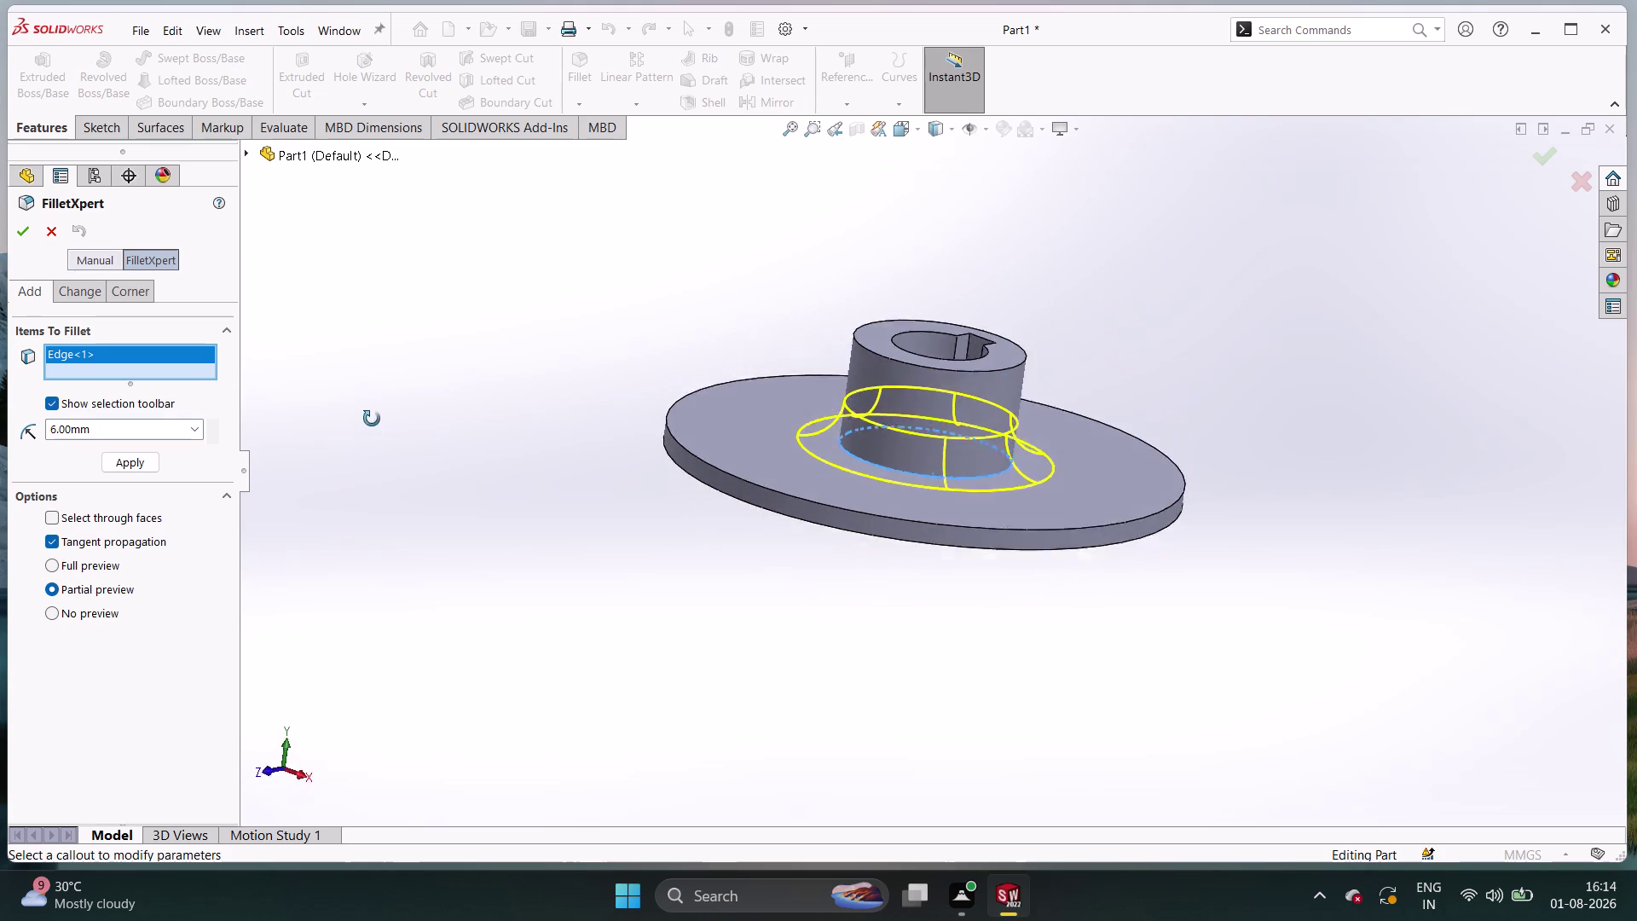
middle_drag(367, 428, 363, 441)
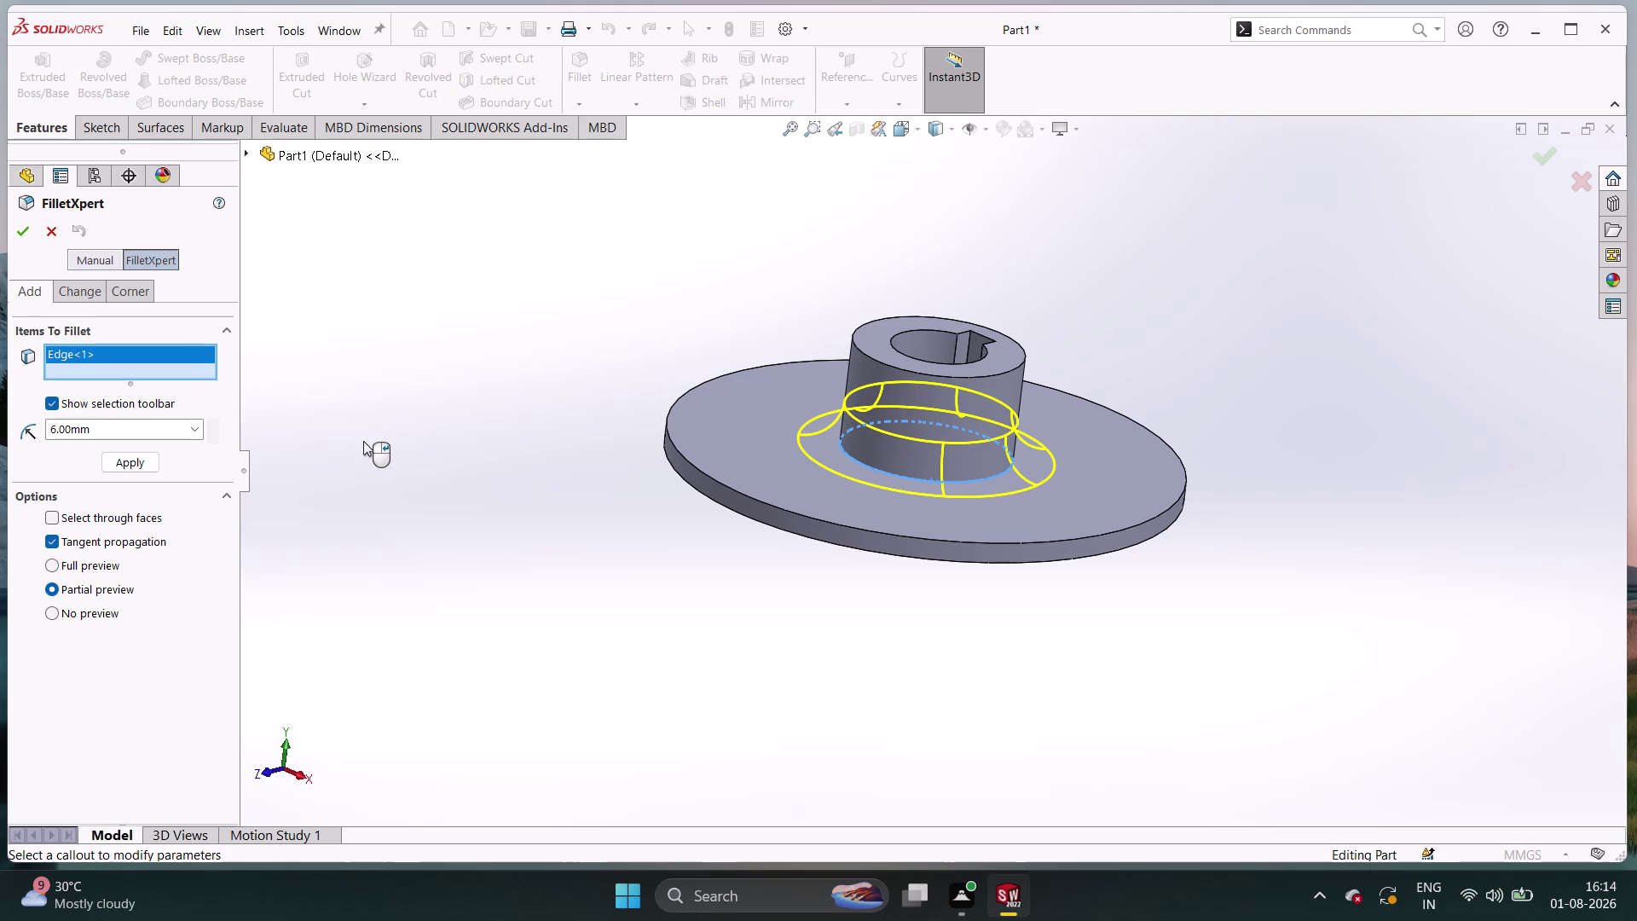
click(16, 233)
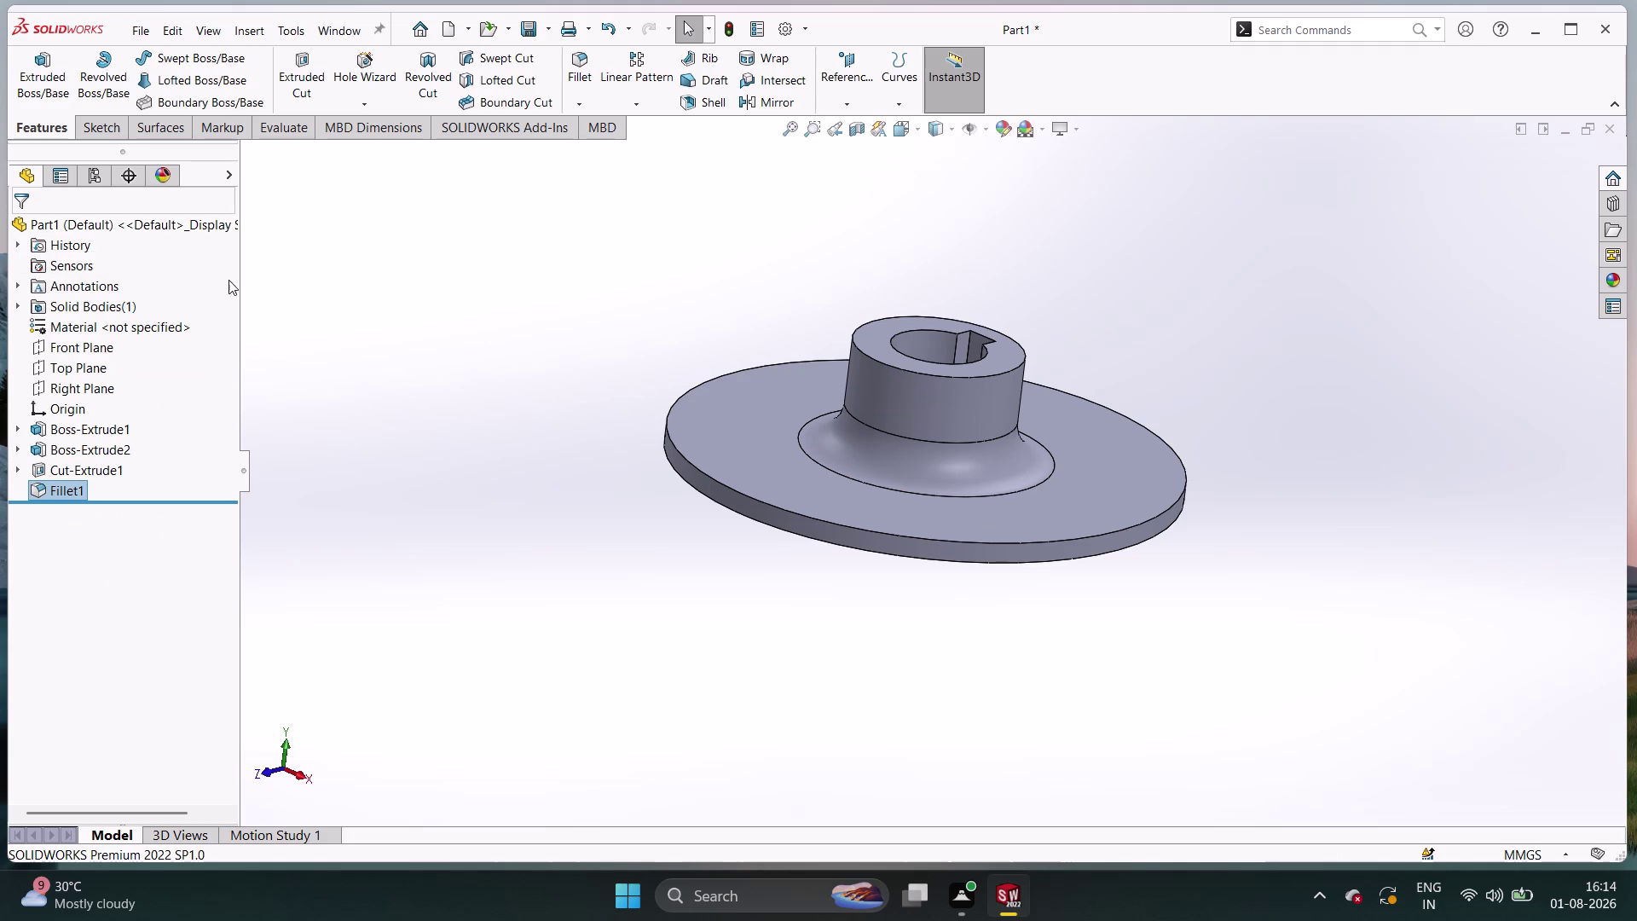
middle_drag(409, 427, 284, 342)
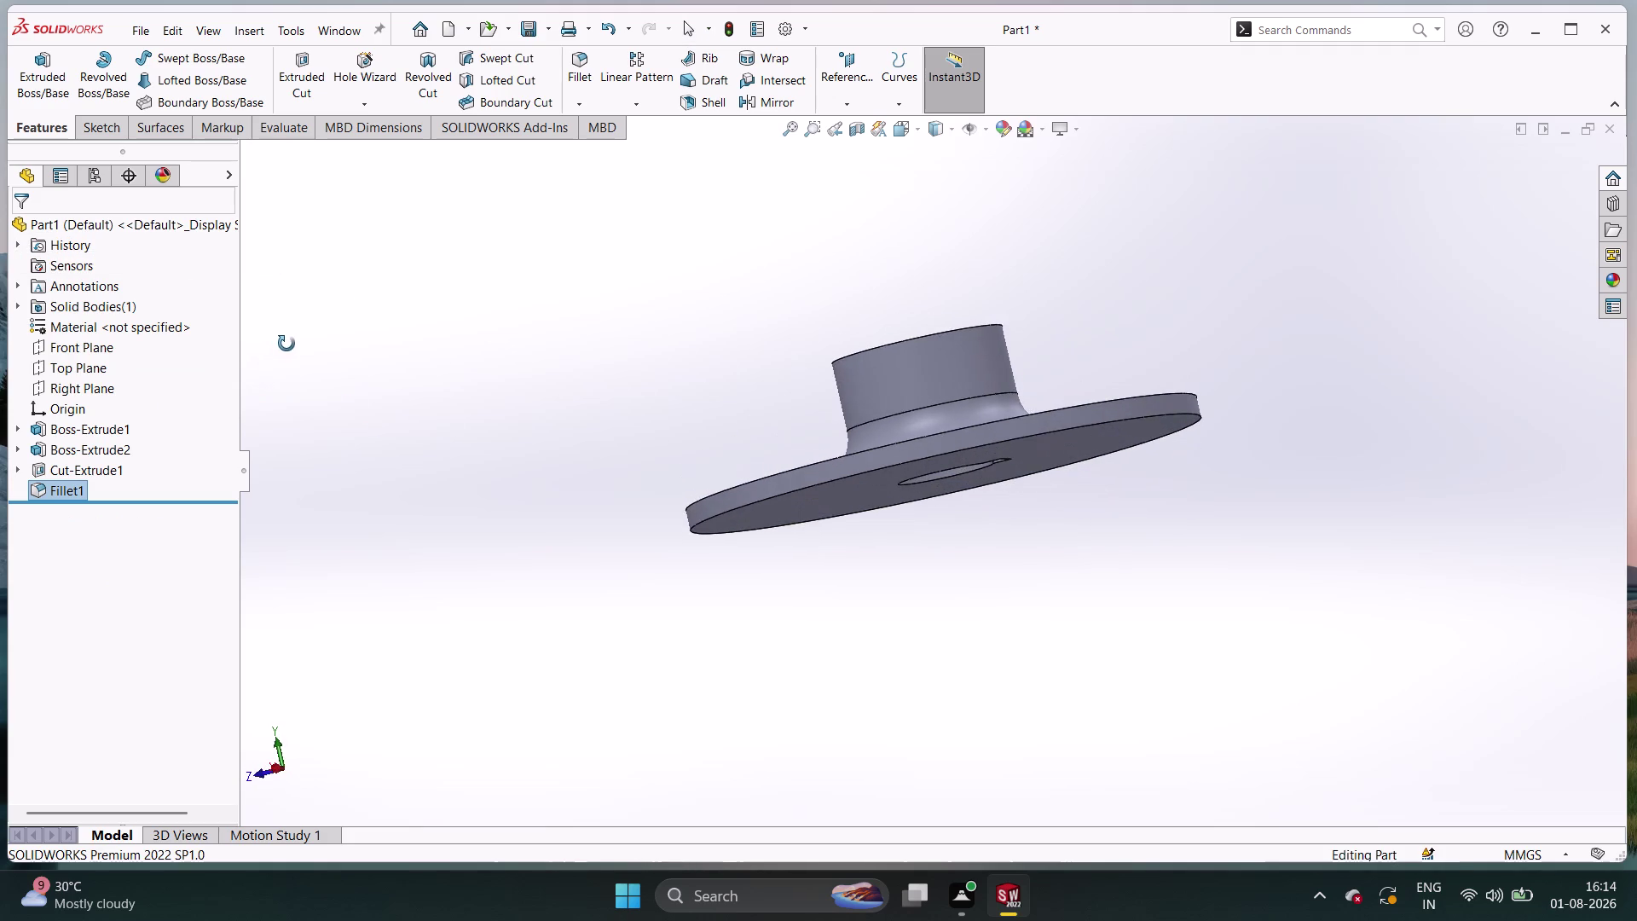
middle_drag(284, 342, 188, 614)
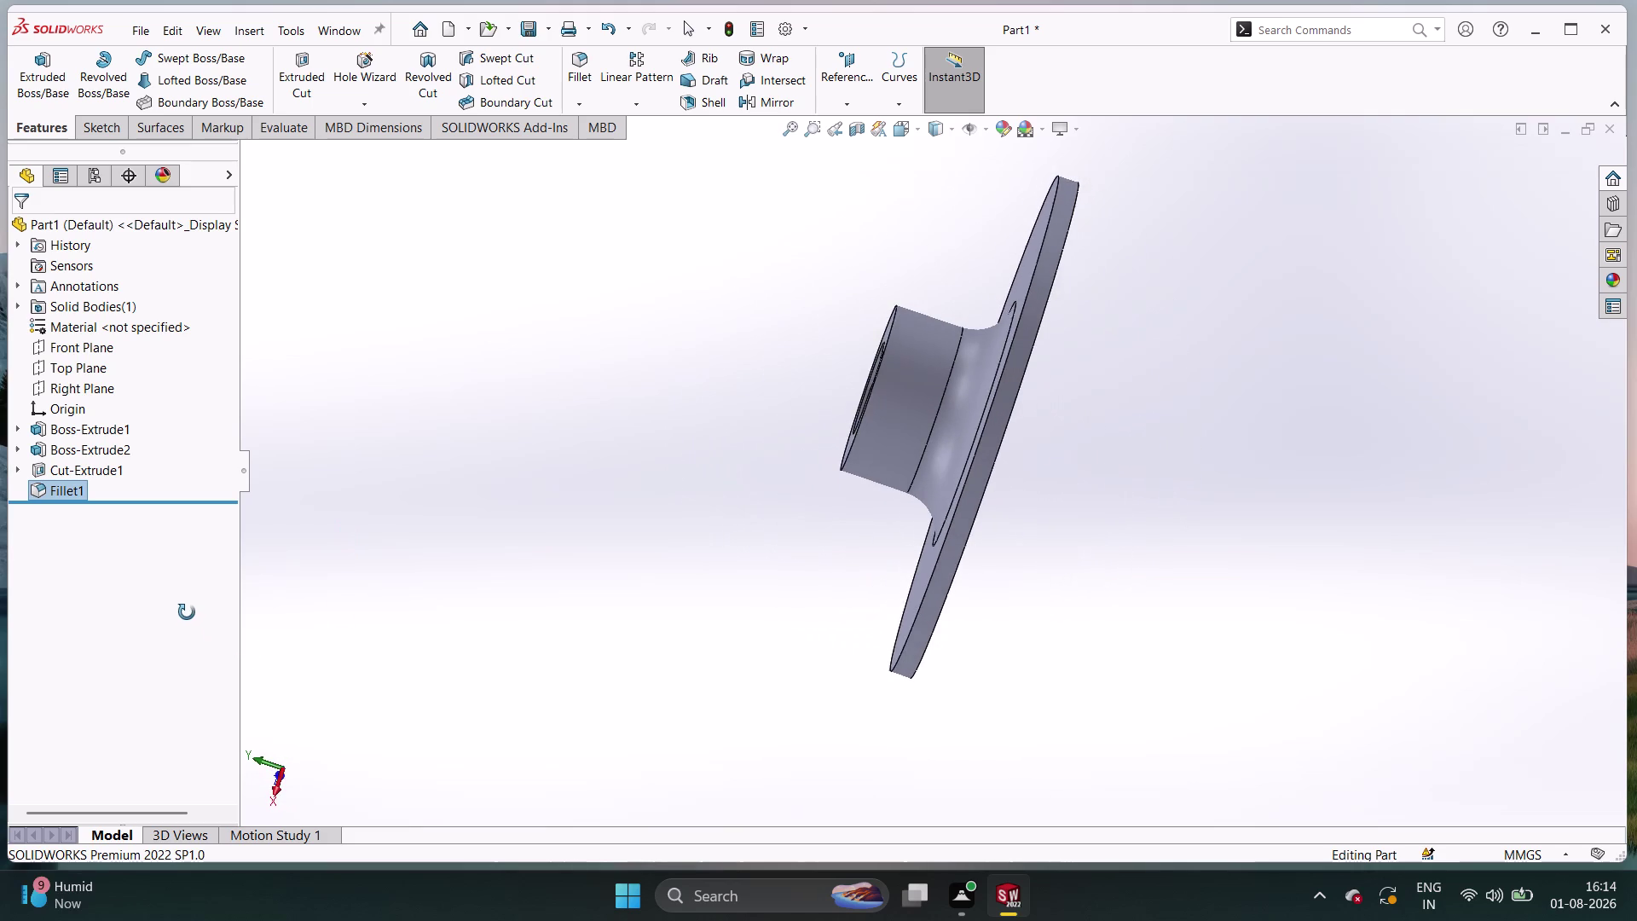
View the part from the top and clear the fillet selection.
middle_drag(189, 614, 245, 418)
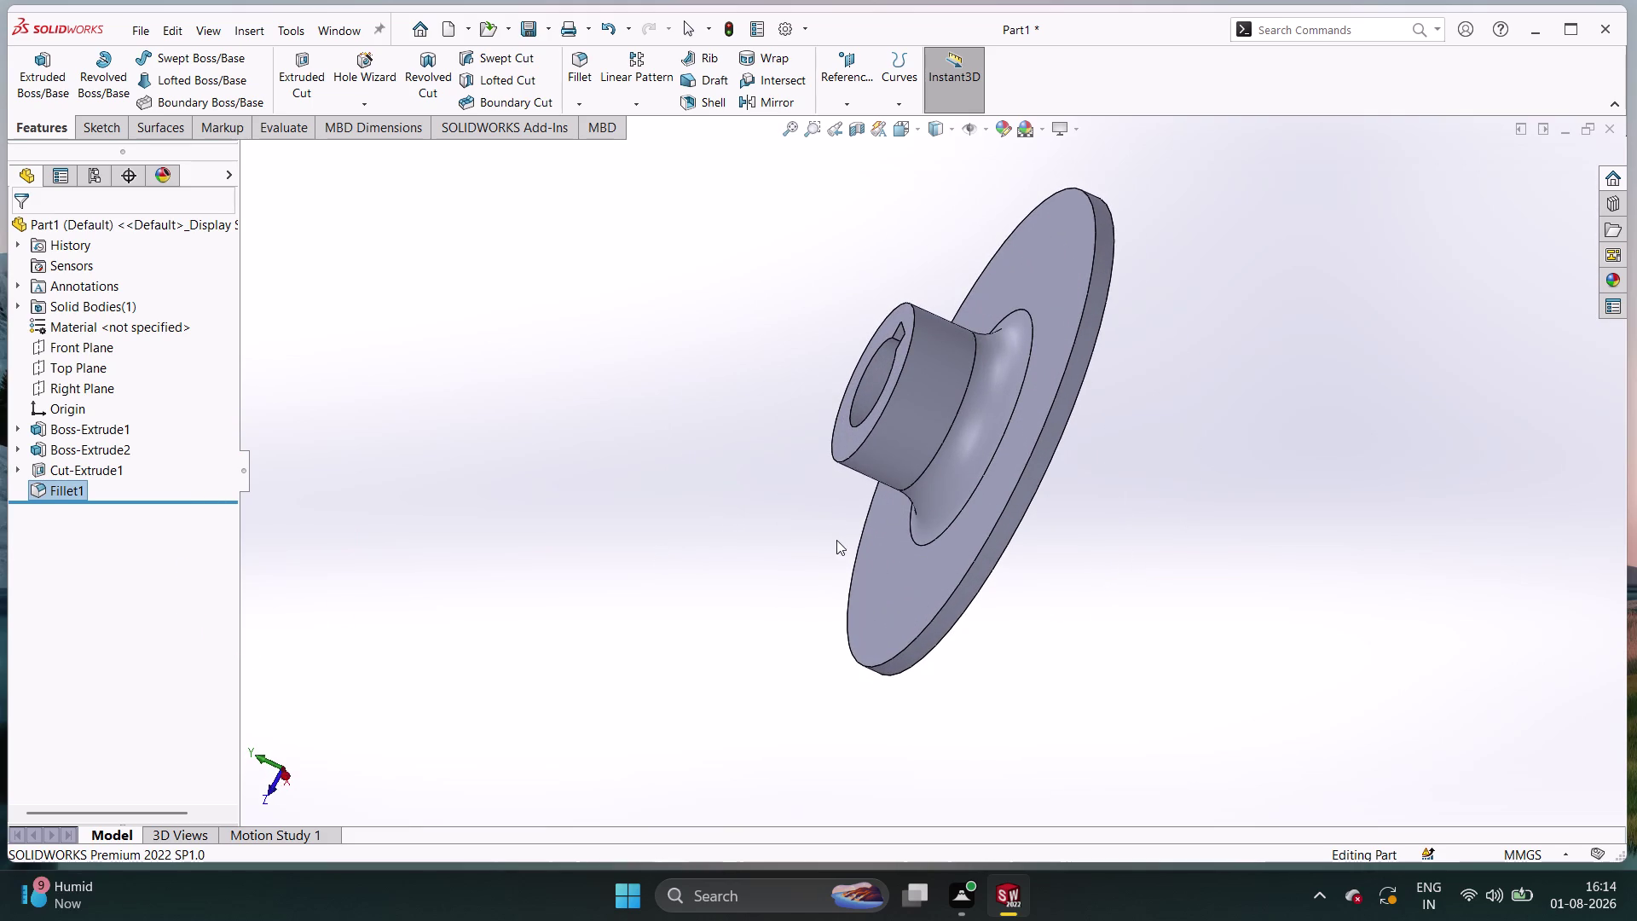
right_drag(485, 589, 473, 388)
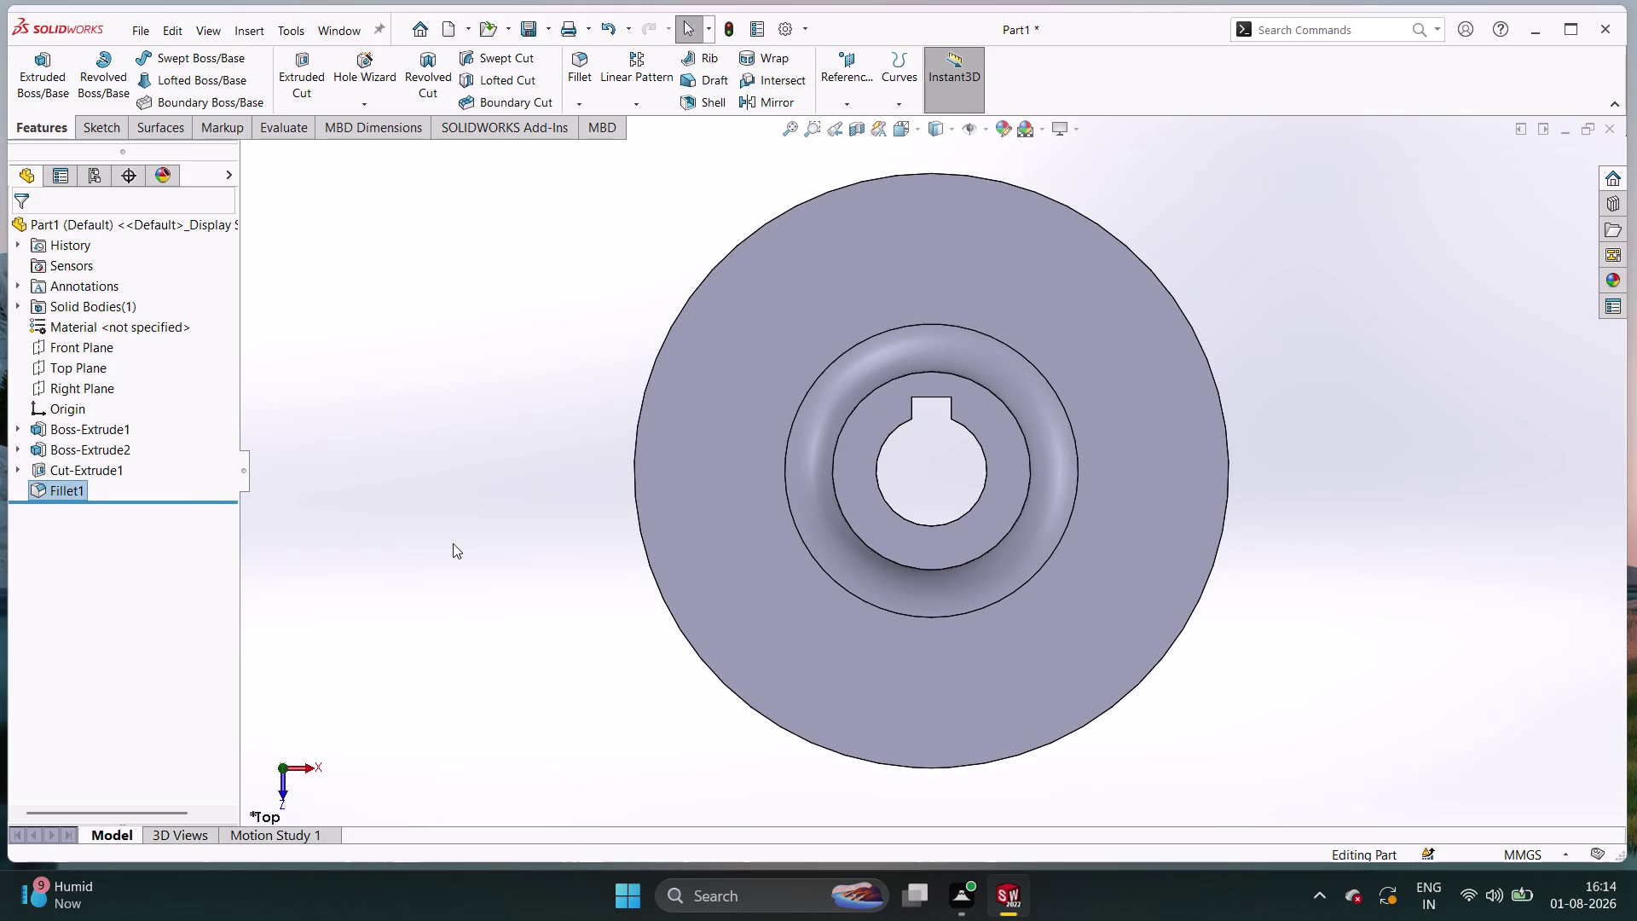
key(Escape)
right_drag(453, 544, 416, 325)
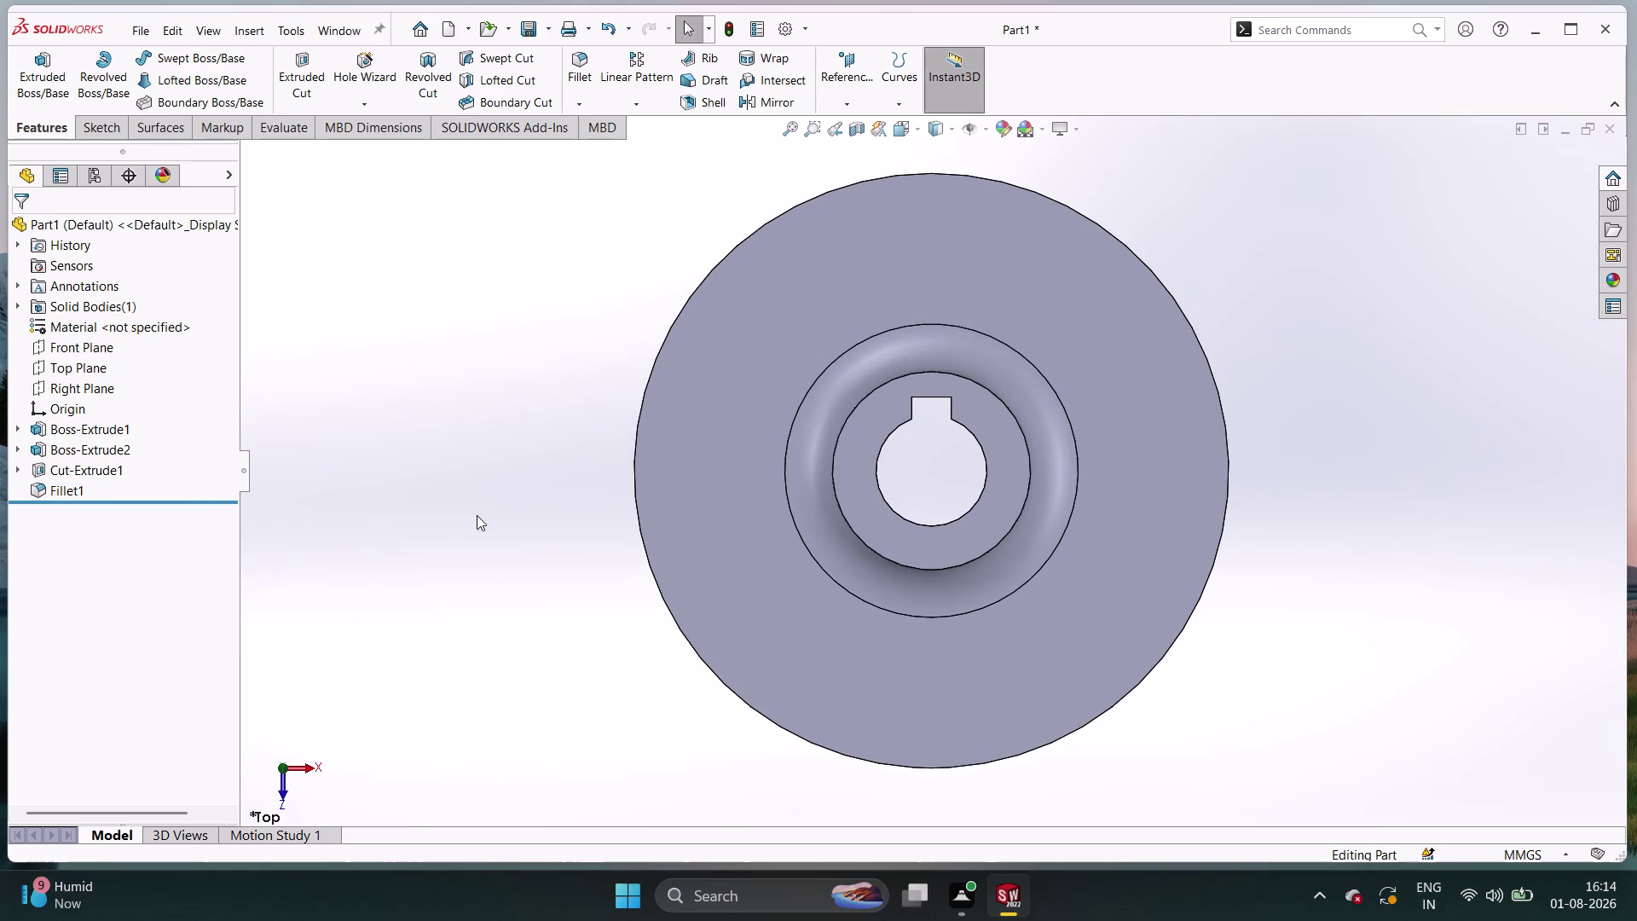
Orbit to inspect the keyway, hub front and the flange's underside.
middle_drag(478, 515, 532, 534)
middle_drag(472, 427, 400, 367)
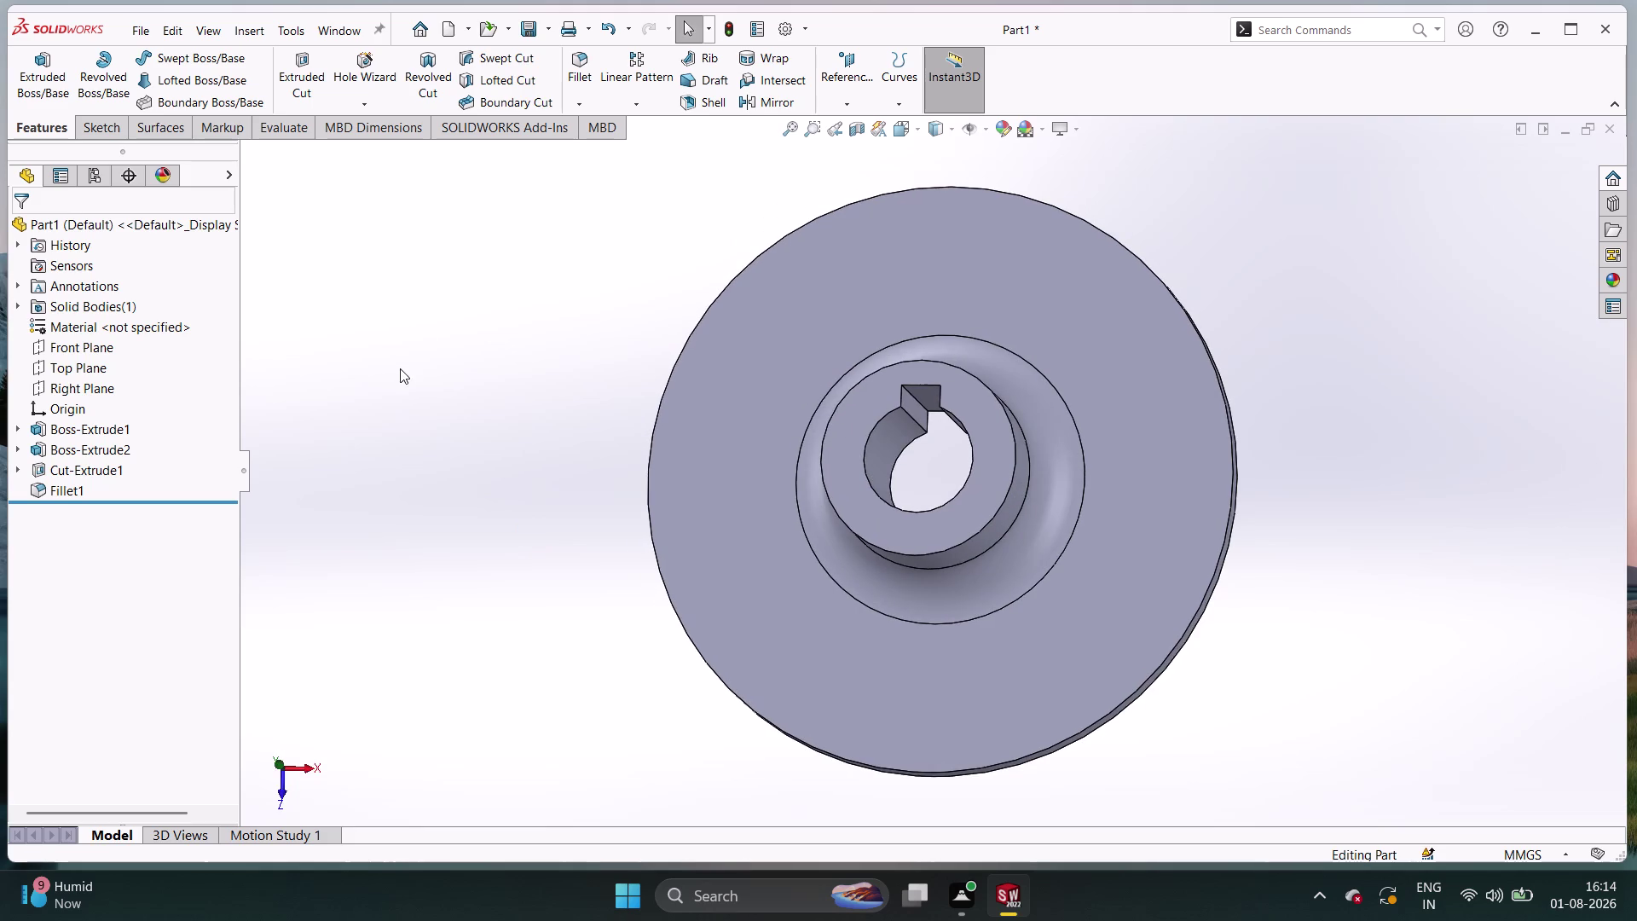
middle_drag(462, 443, 486, 557)
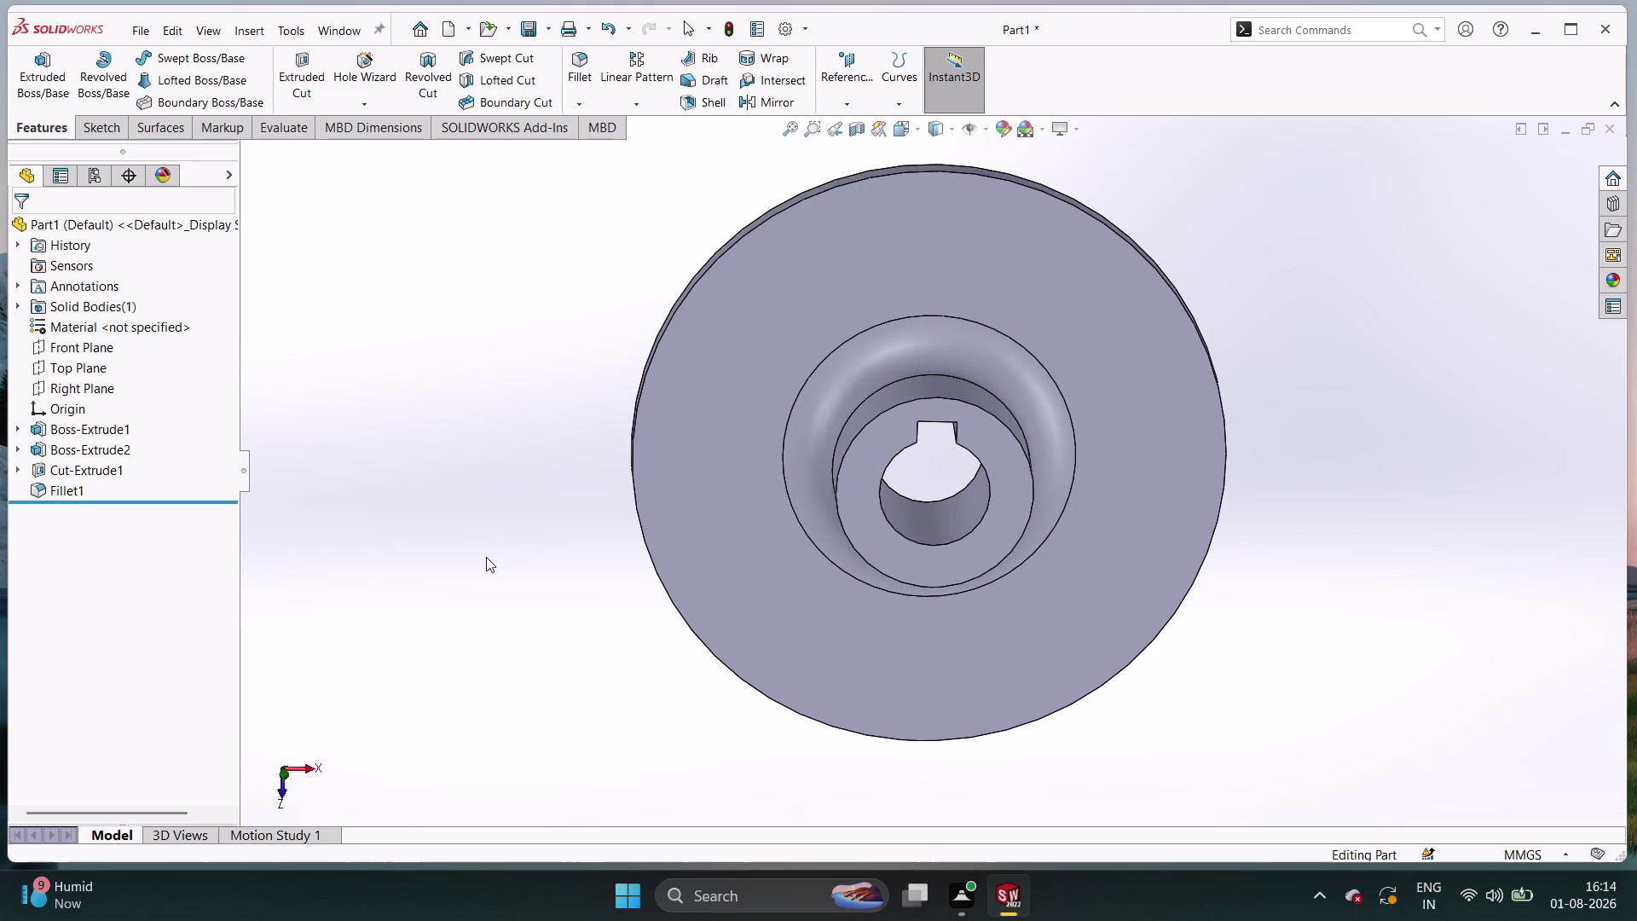
middle_drag(499, 686, 528, 518)
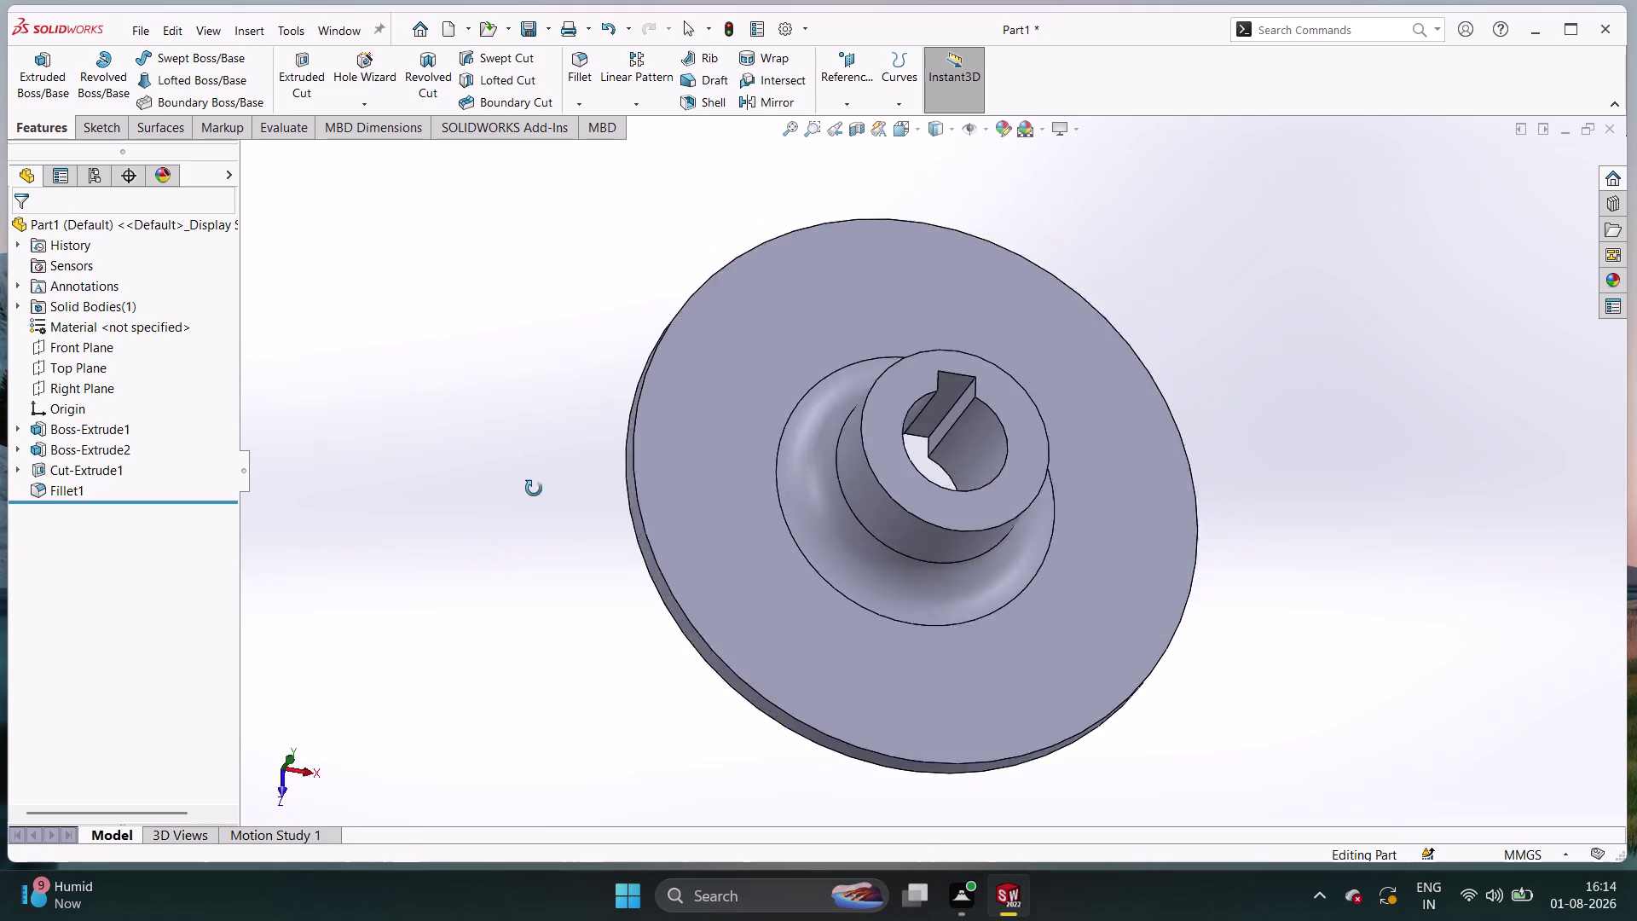
middle_drag(528, 519, 559, 249)
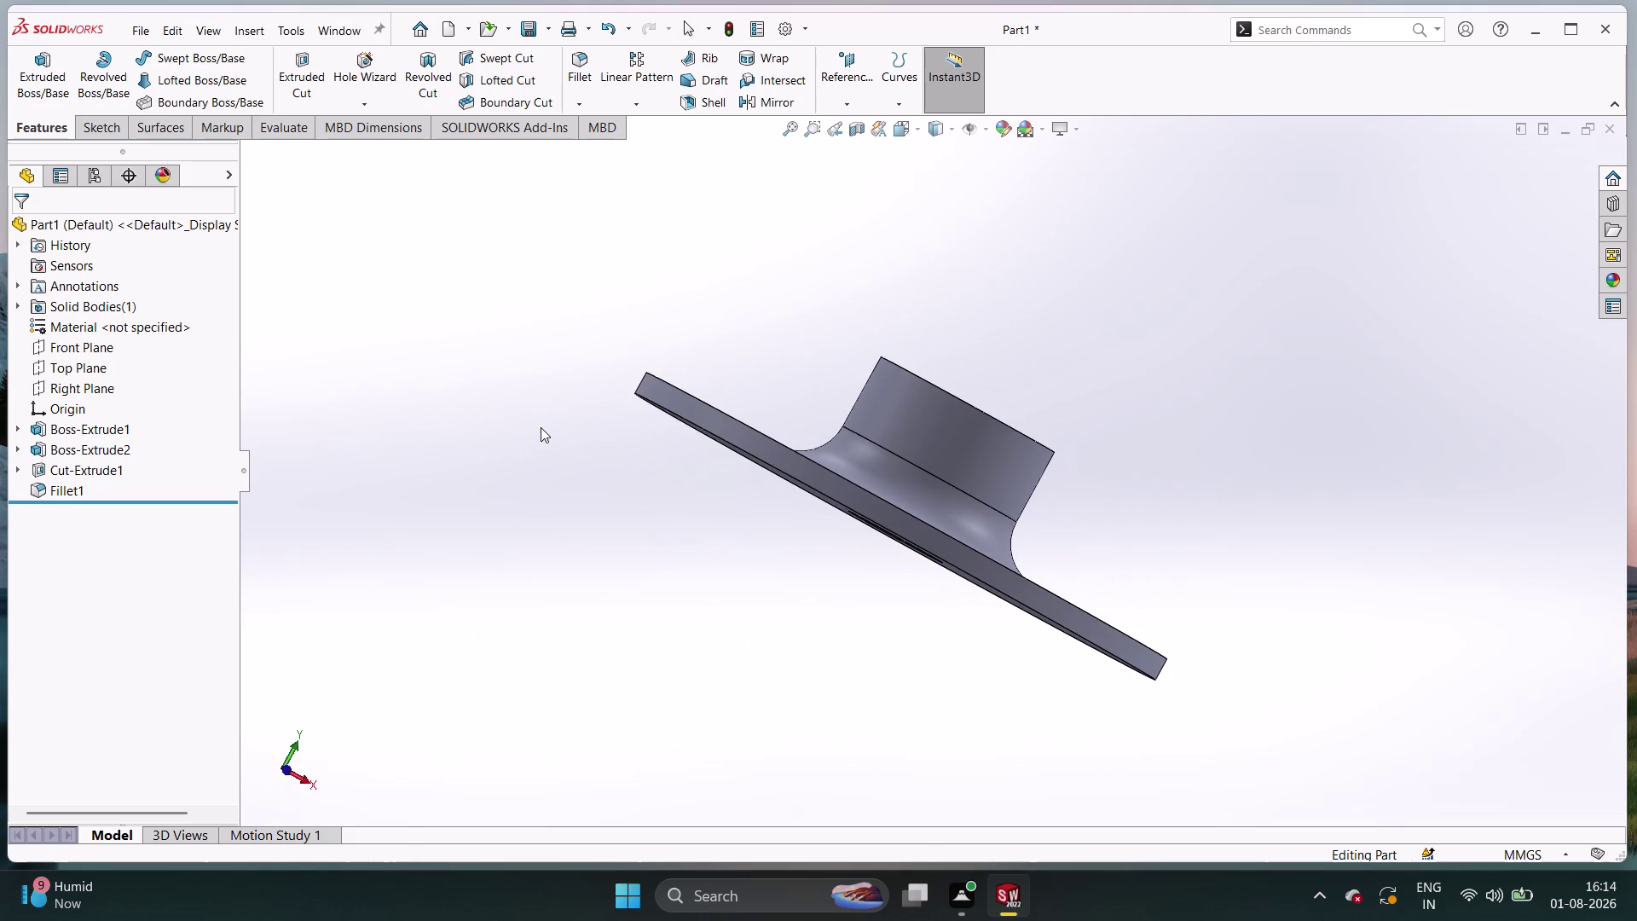
middle_drag(539, 427, 609, 312)
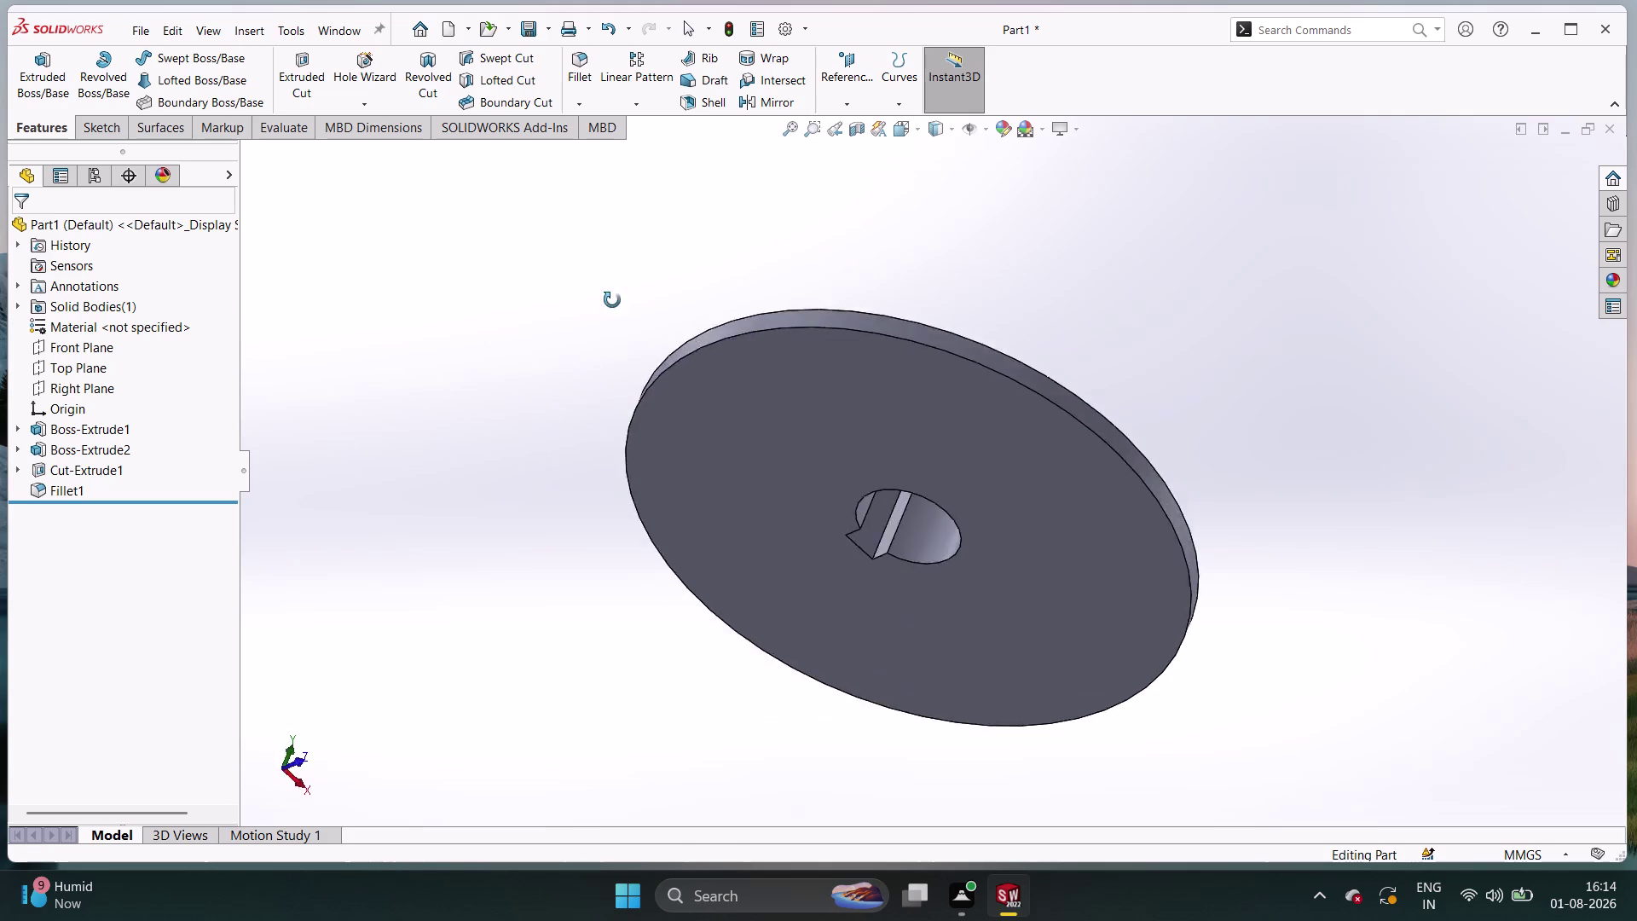
middle_drag(609, 312, 640, 183)
middle_drag(516, 582, 532, 465)
Start a sketch on the flange's bottom face and pick the Arc tool.
click(768, 515)
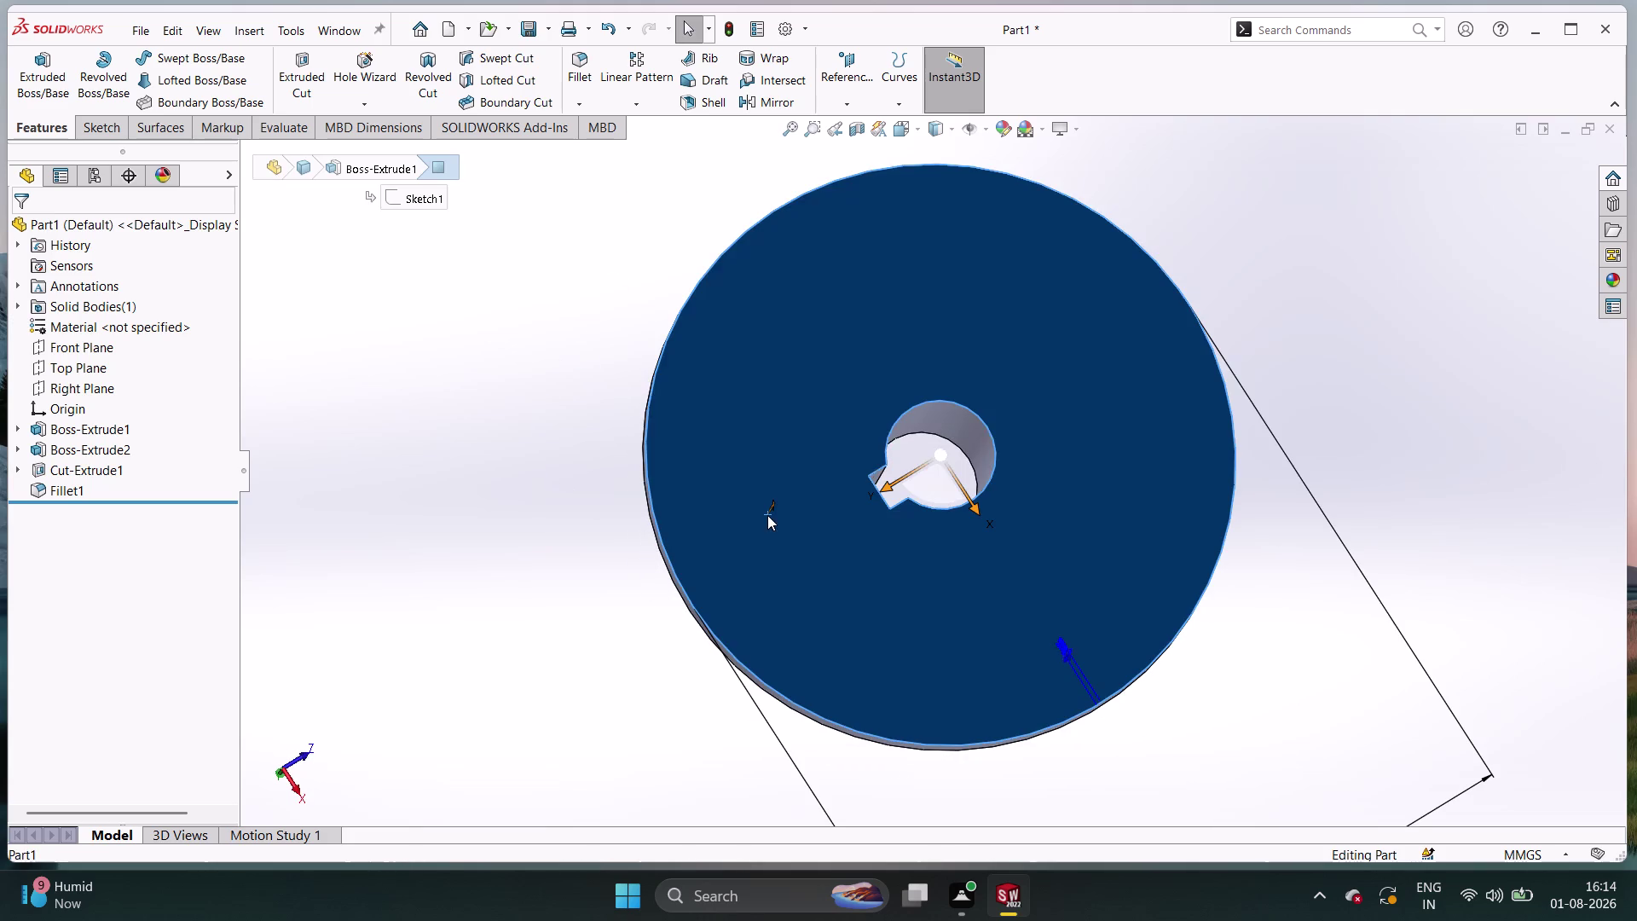
click(843, 463)
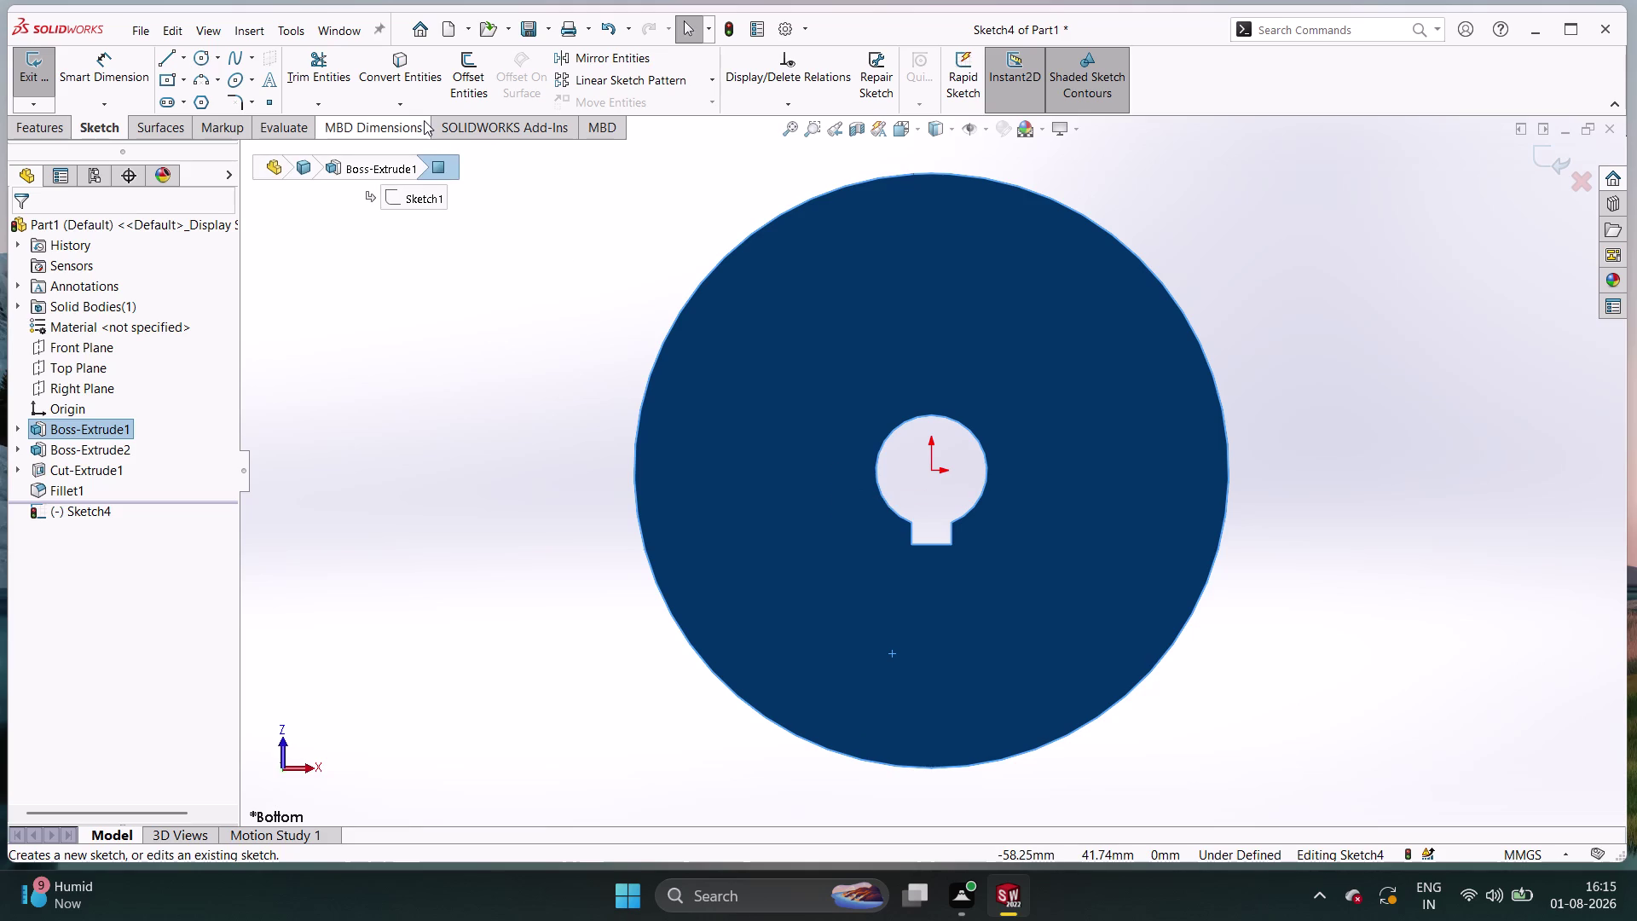
double_click(190, 82)
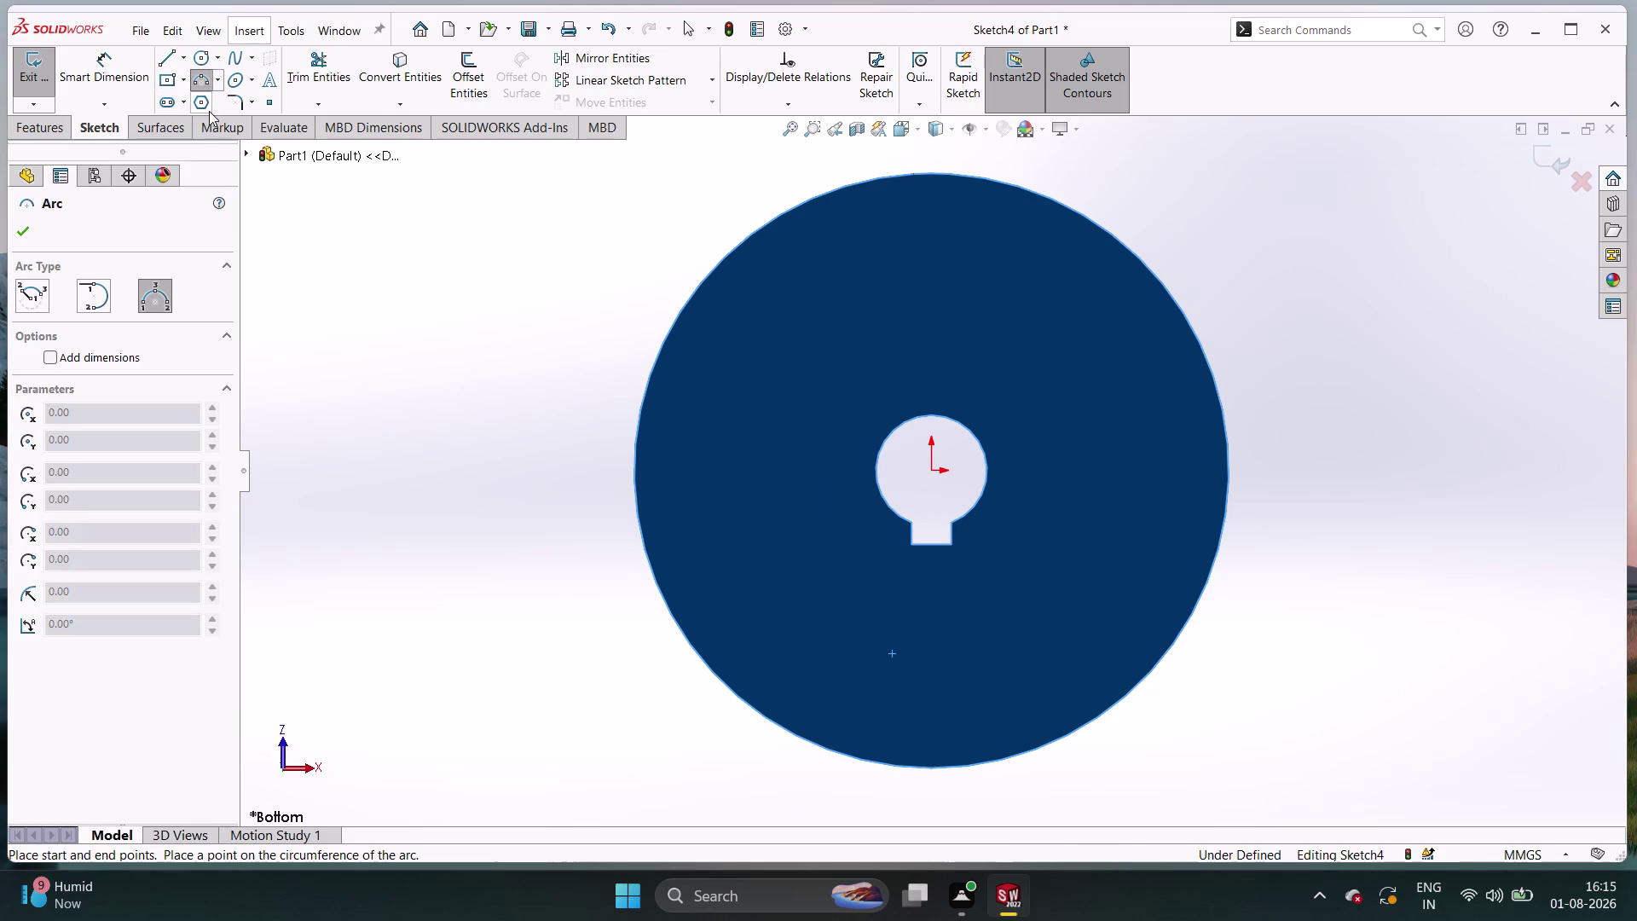
Choose 3 Point Arc, click the bore edge and bottom face, then cancel.
click(215, 85)
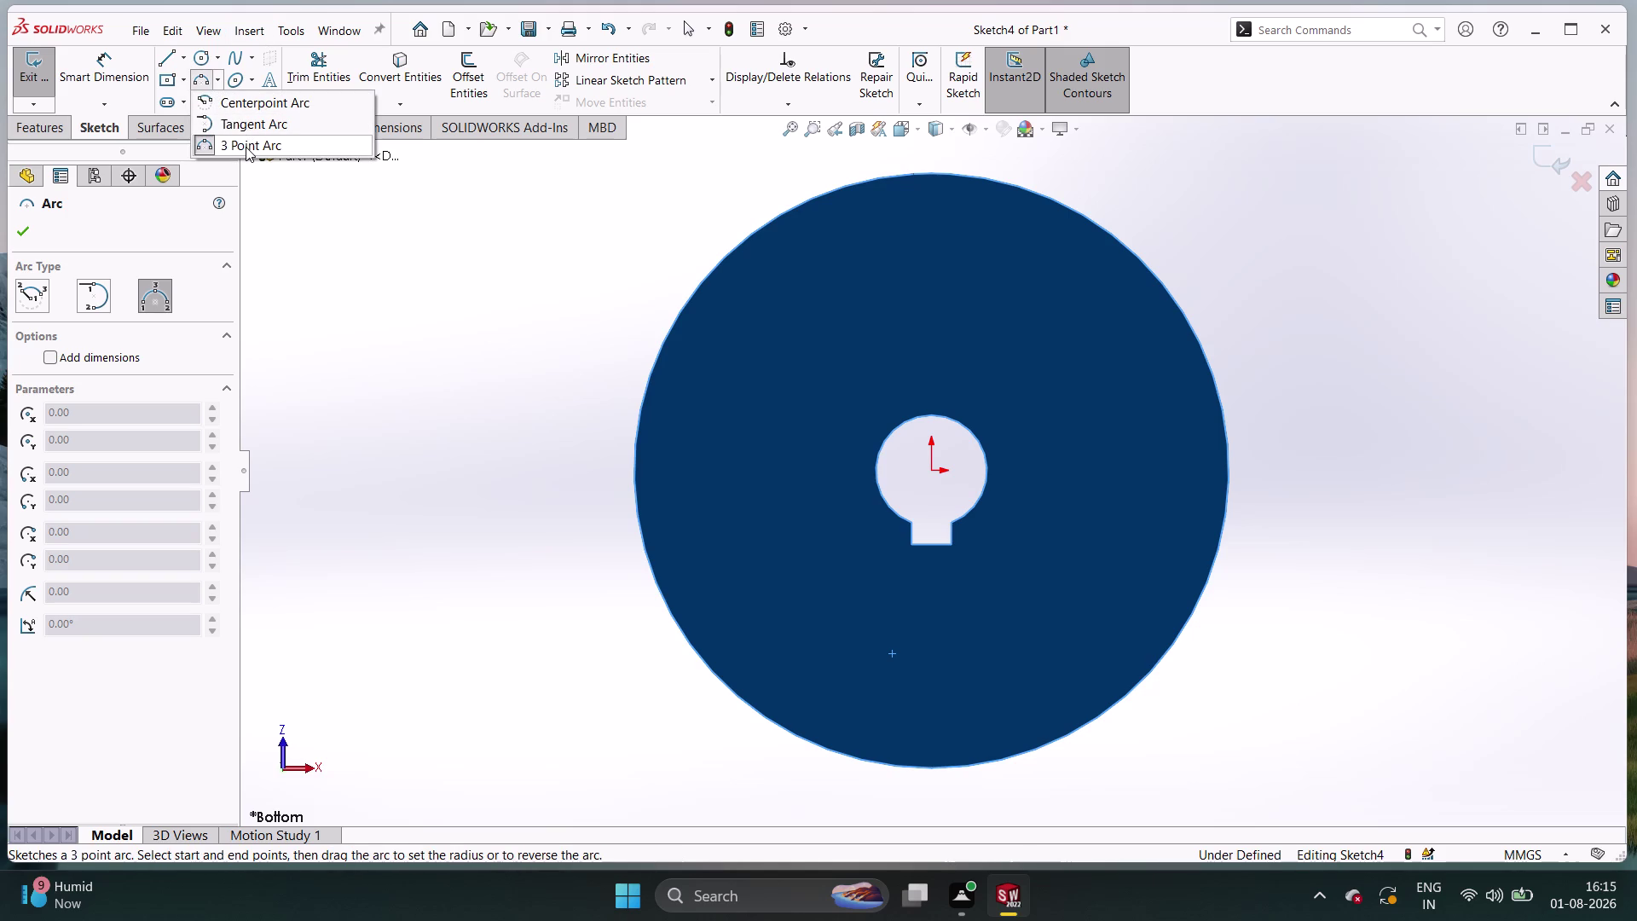
click(246, 147)
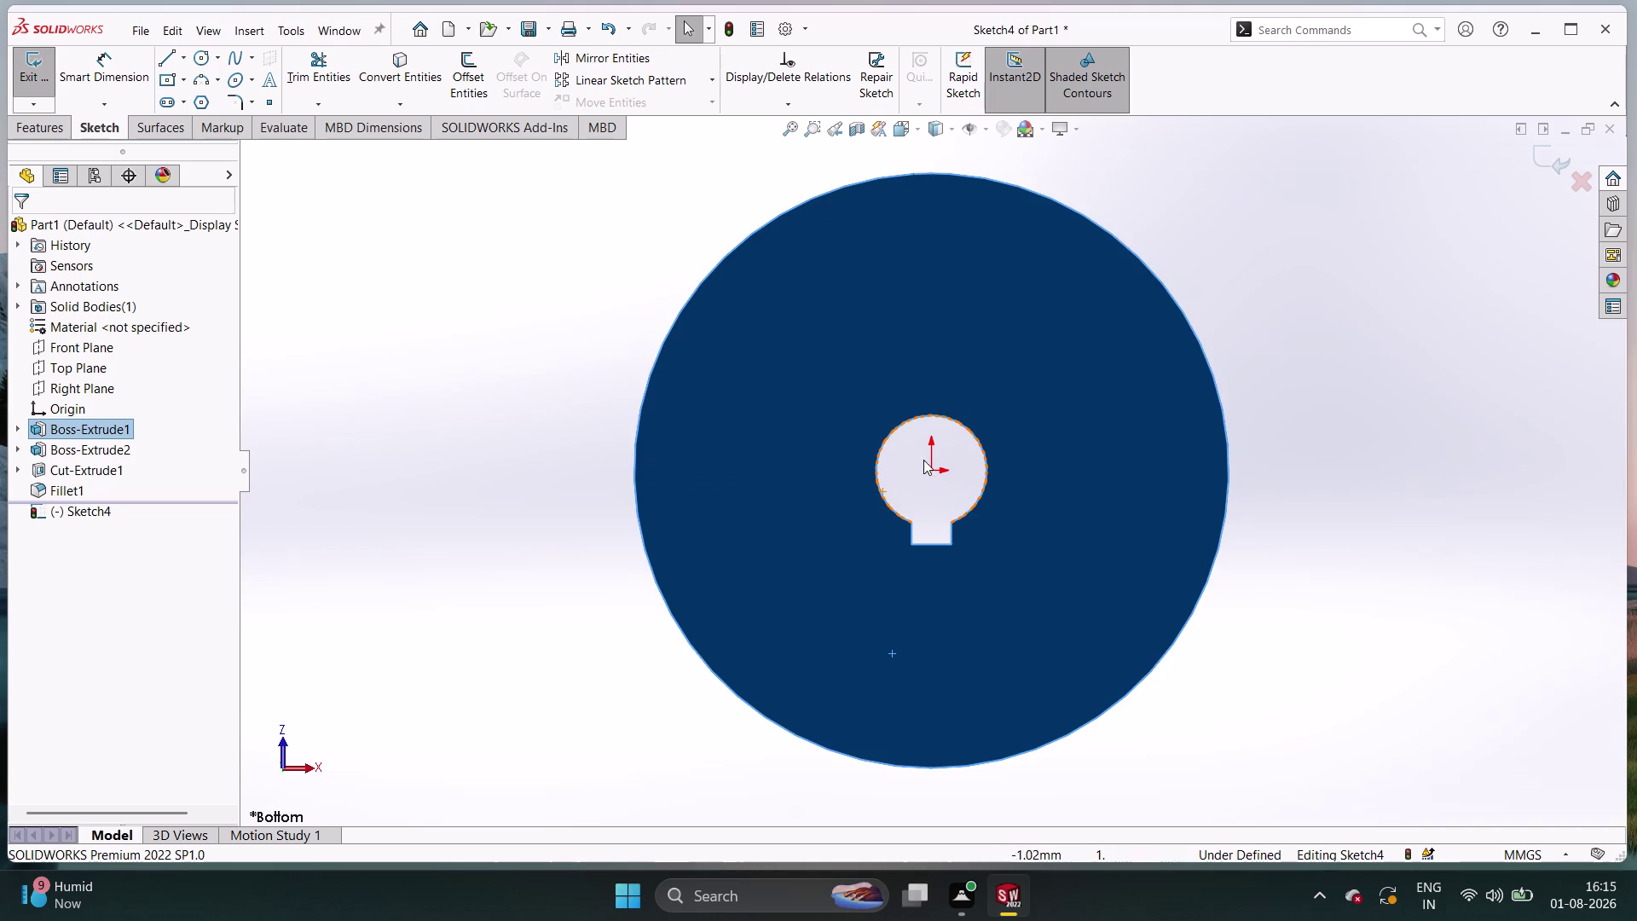
click(635, 465)
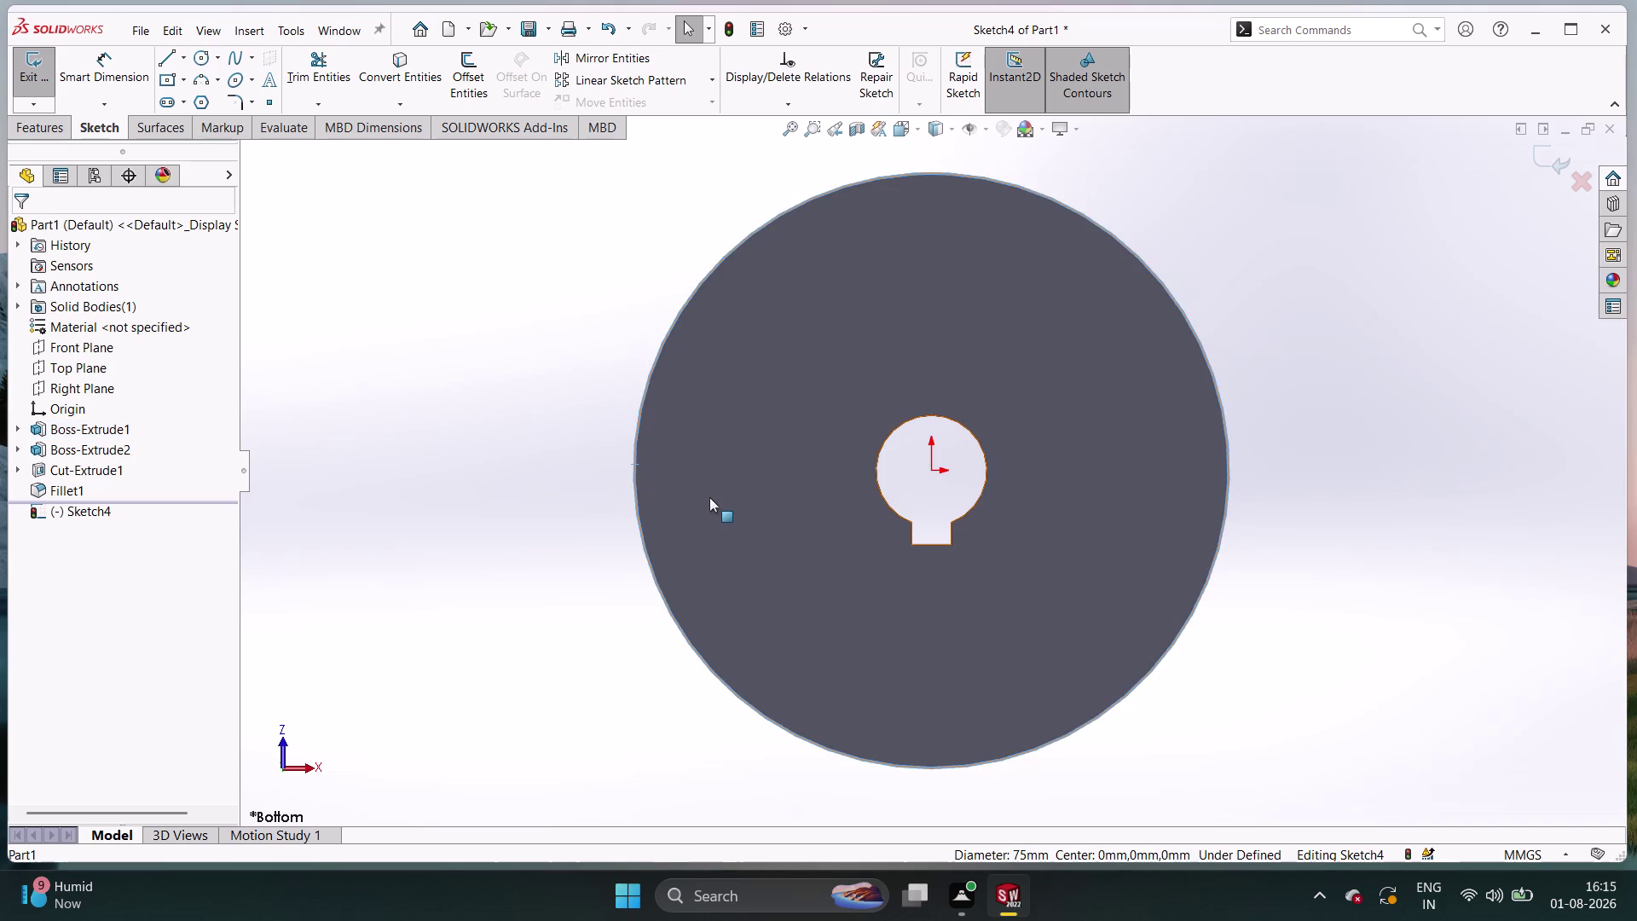
click(717, 493)
click(808, 496)
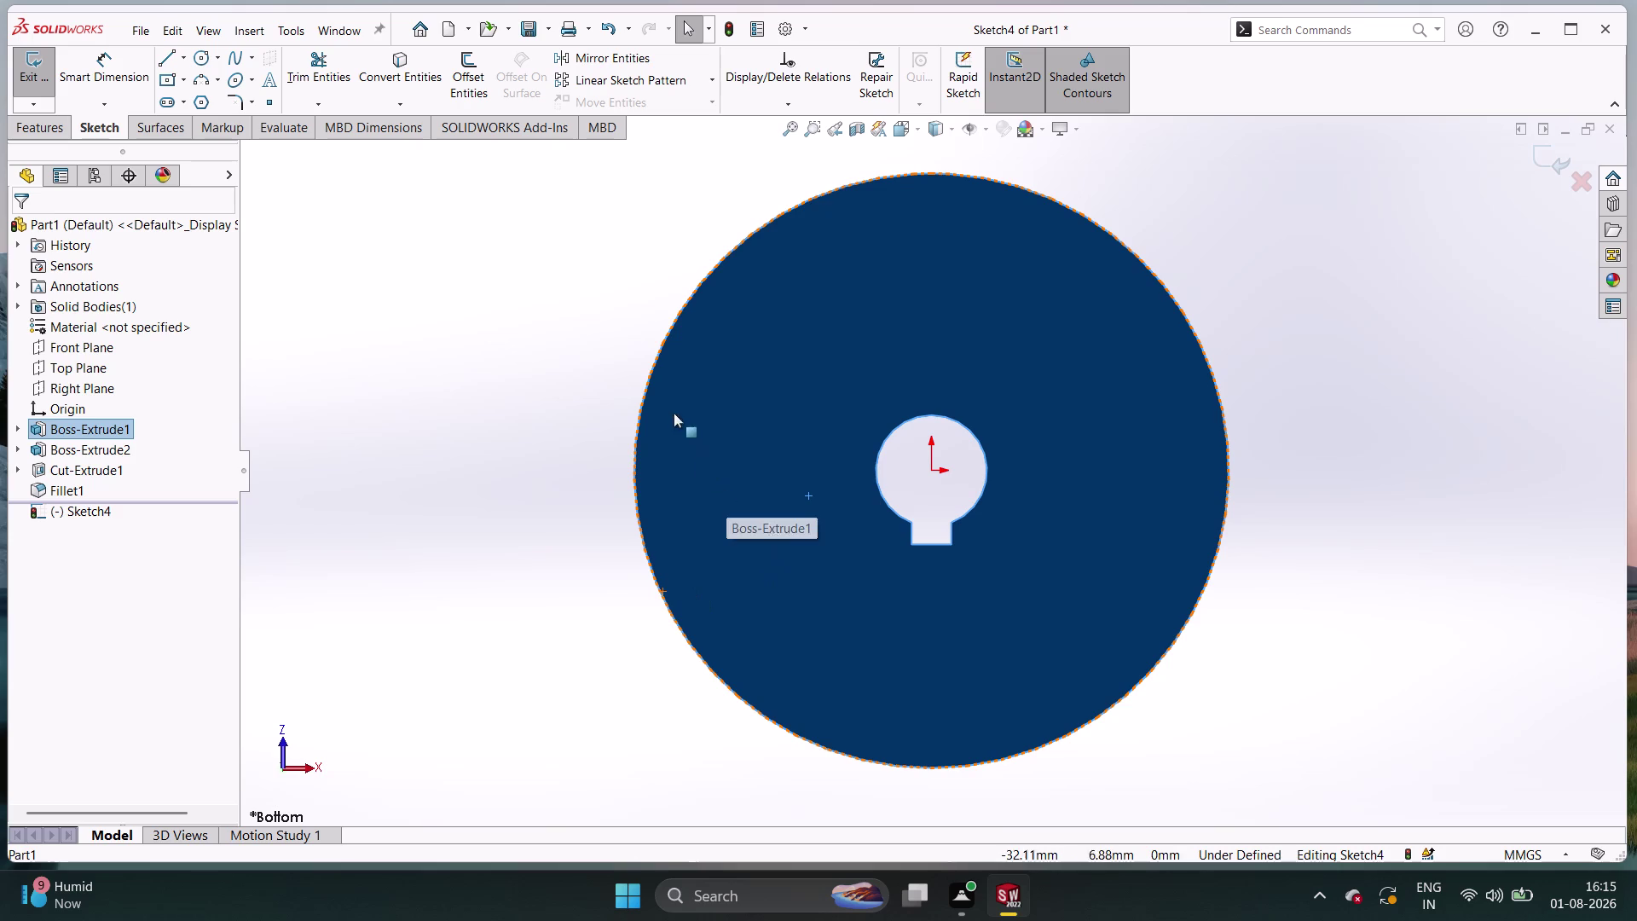
key(Escape)
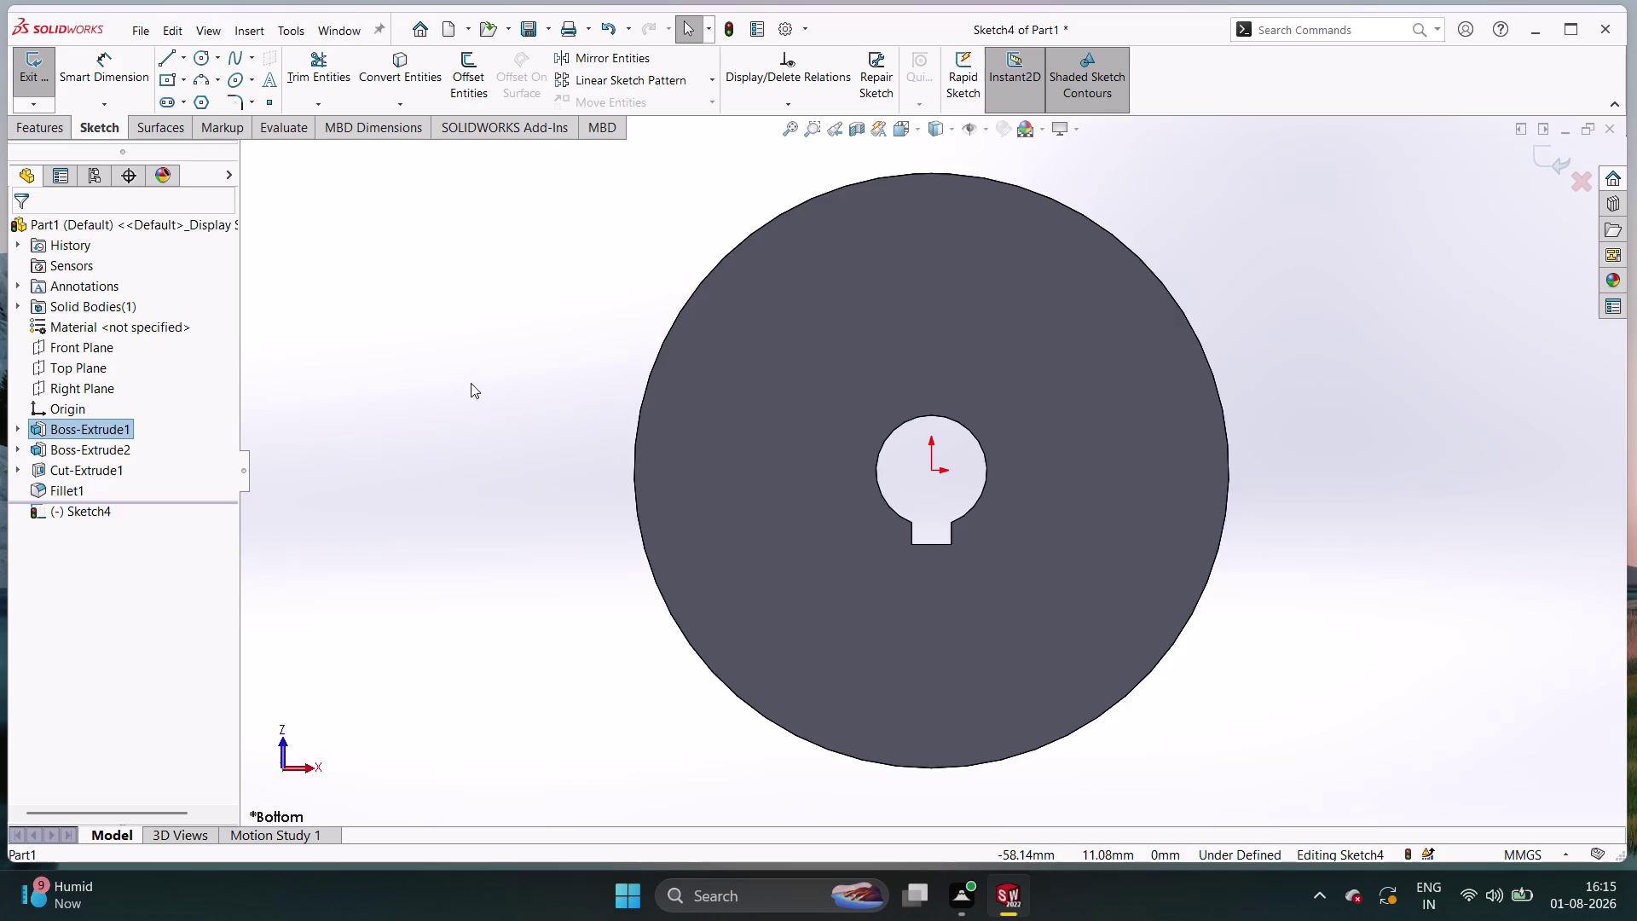
key(Escape)
key(Escape)
Select the bore edge, outer circular edge and bottom face, then escape out.
click(202, 87)
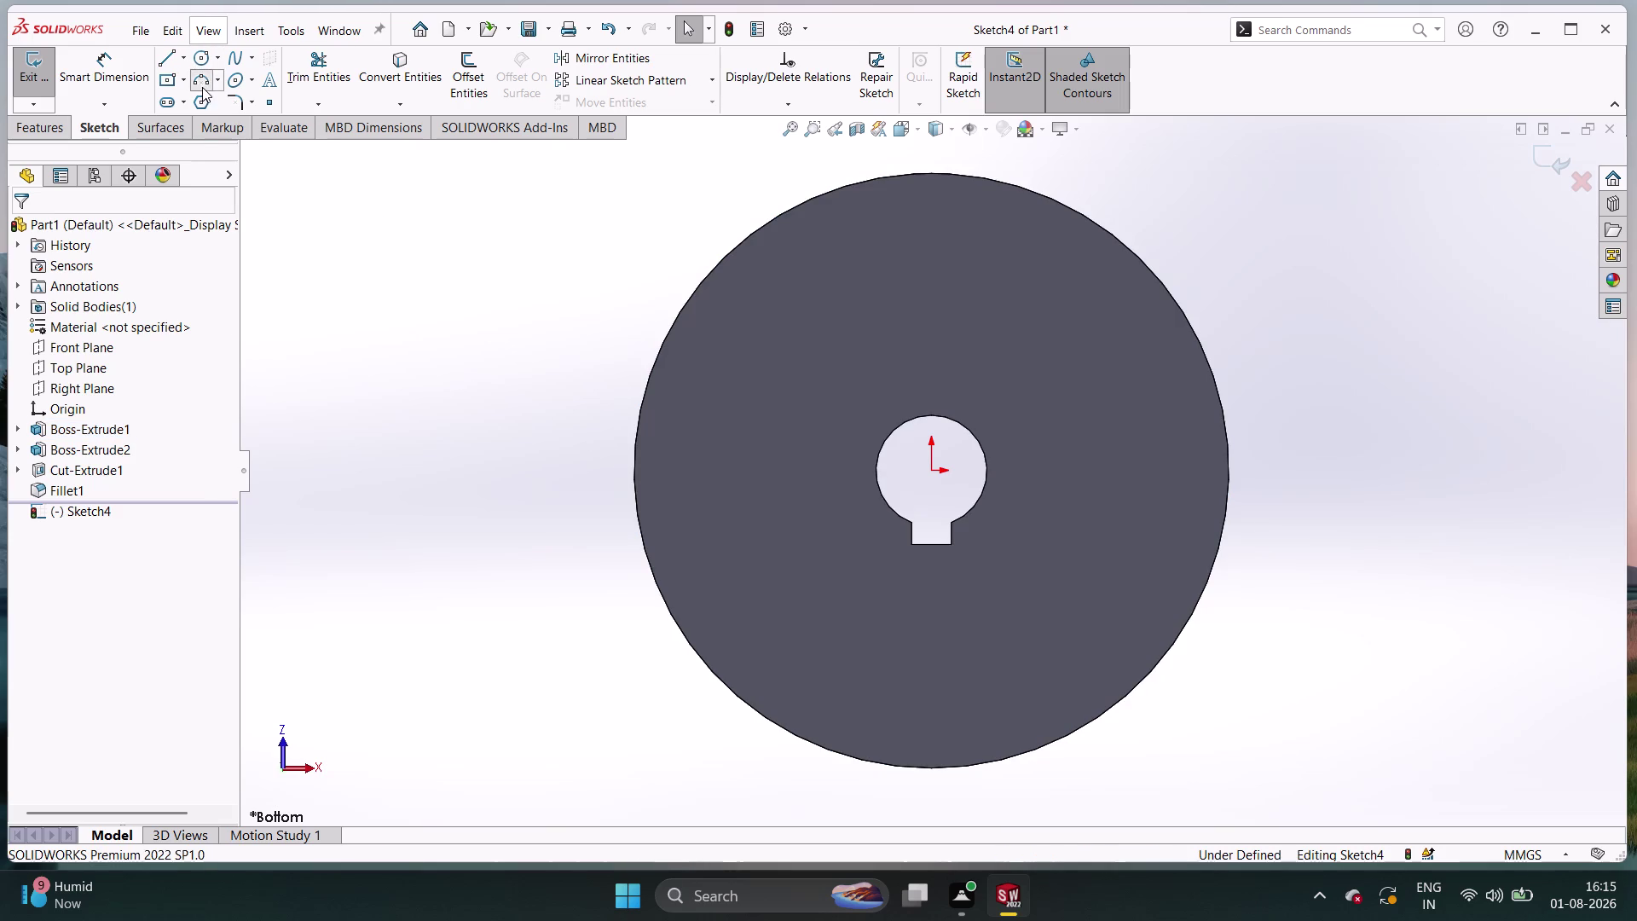
double_click(152, 289)
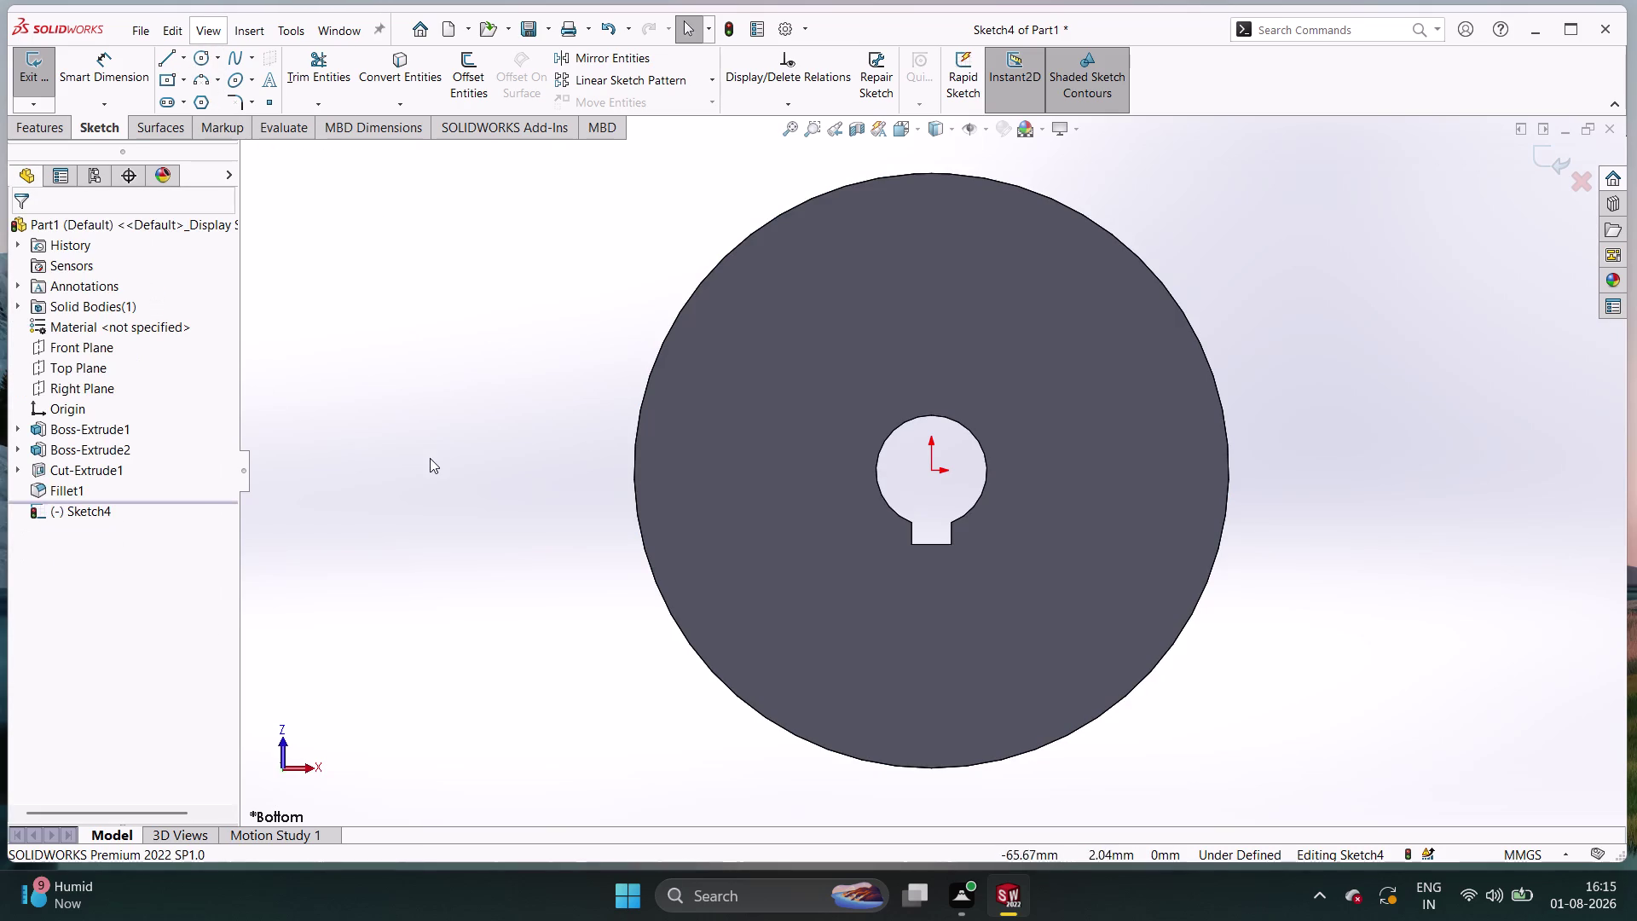
click(633, 460)
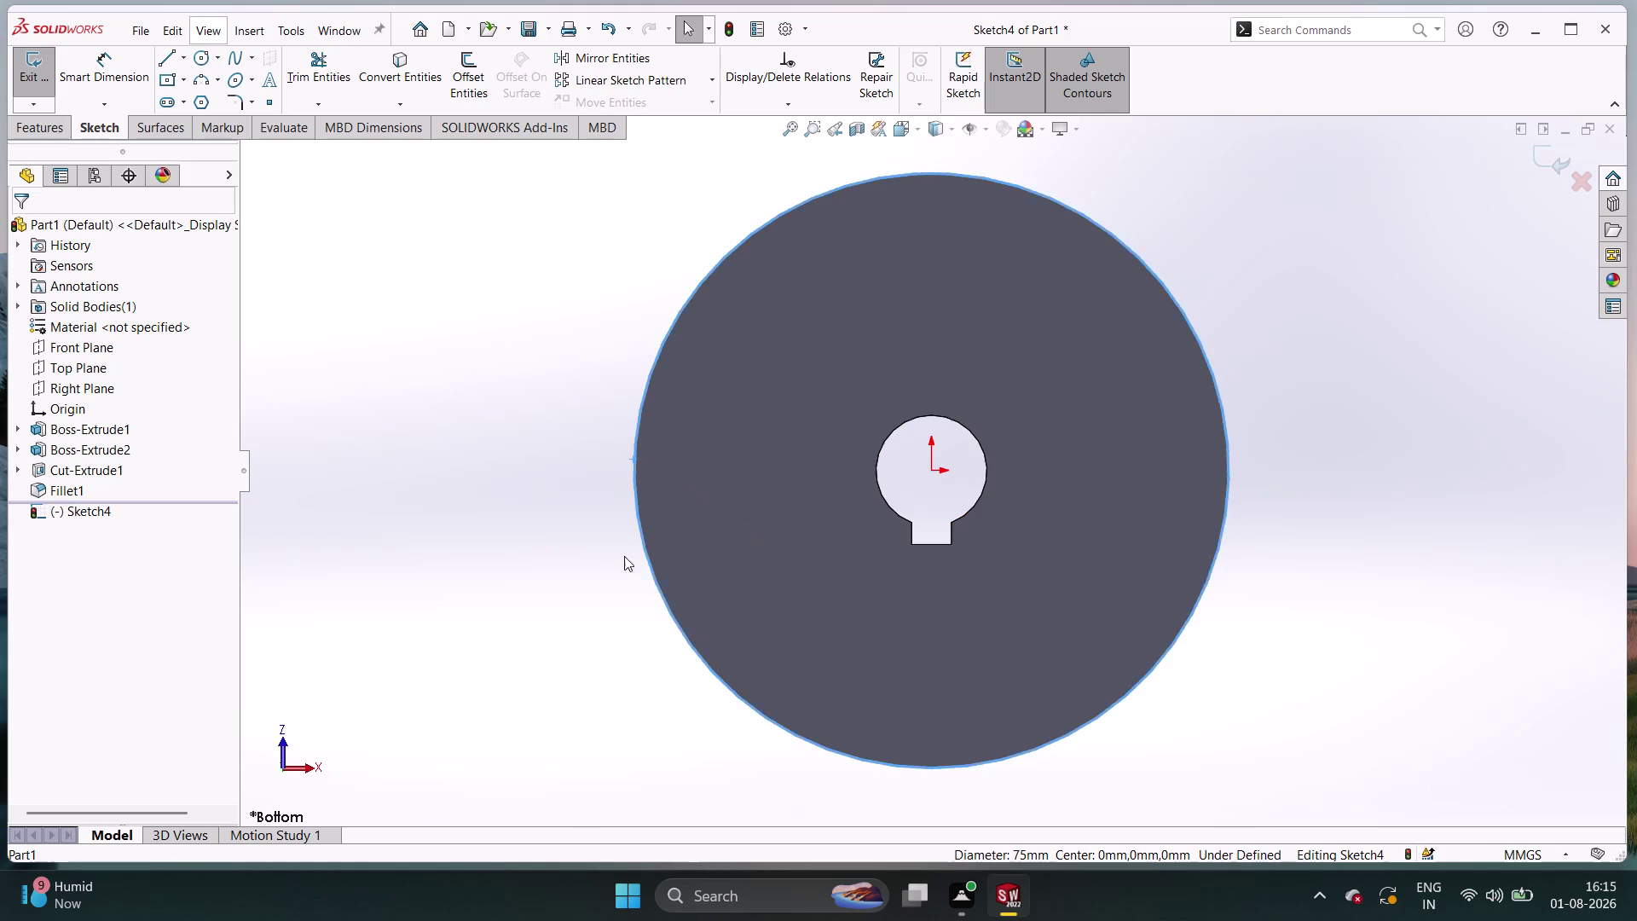
click(773, 503)
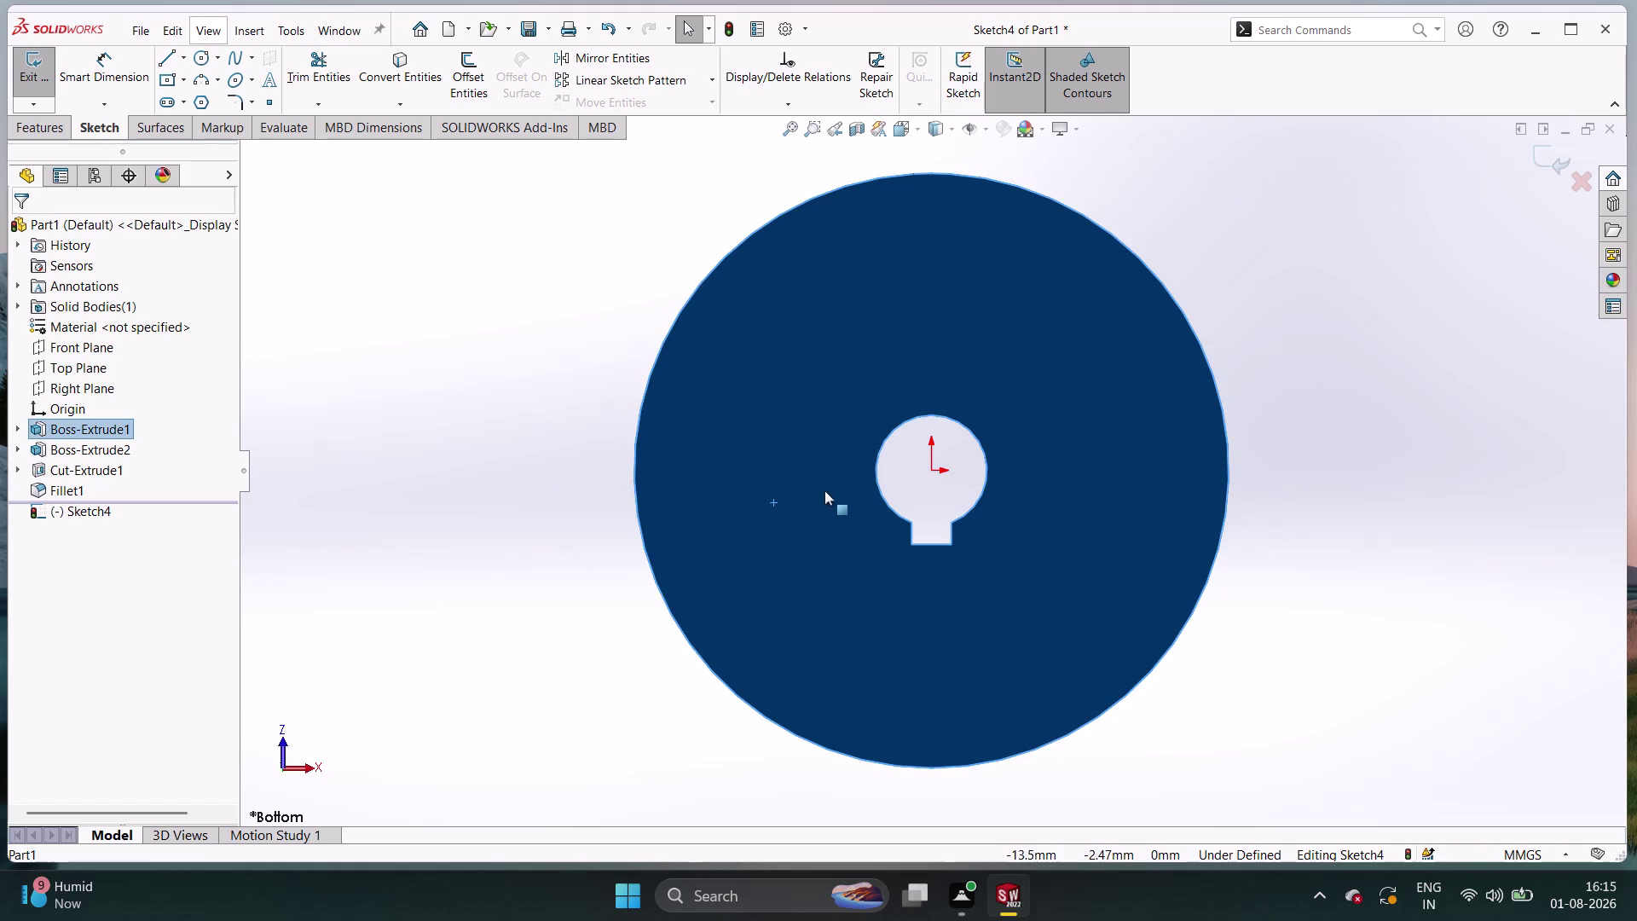
click(852, 514)
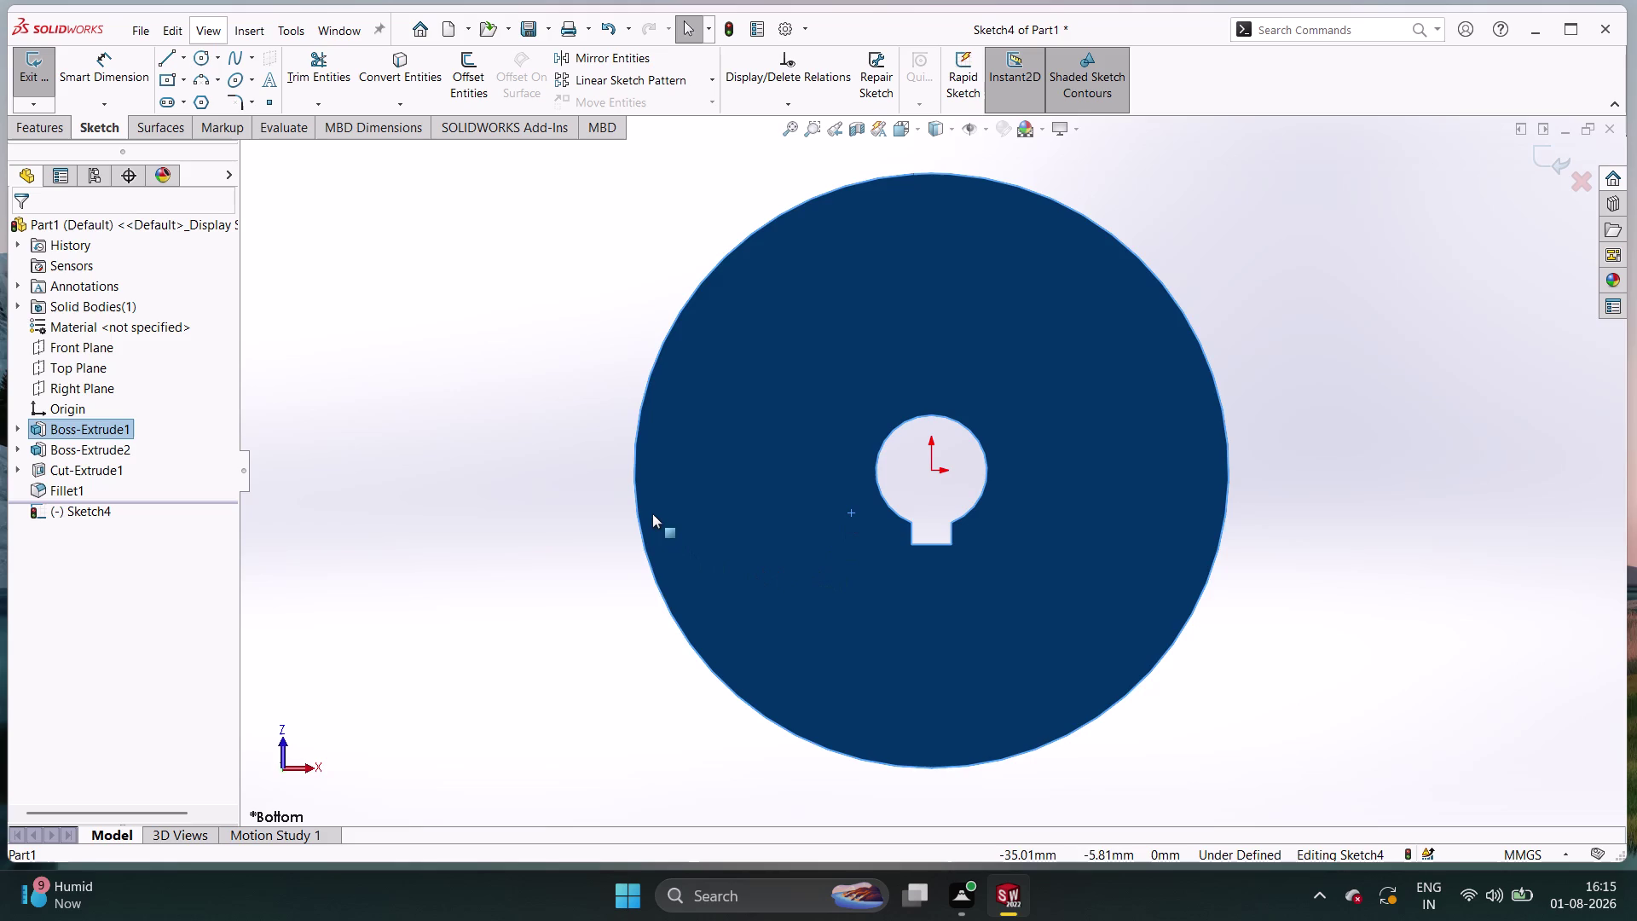
click(634, 487)
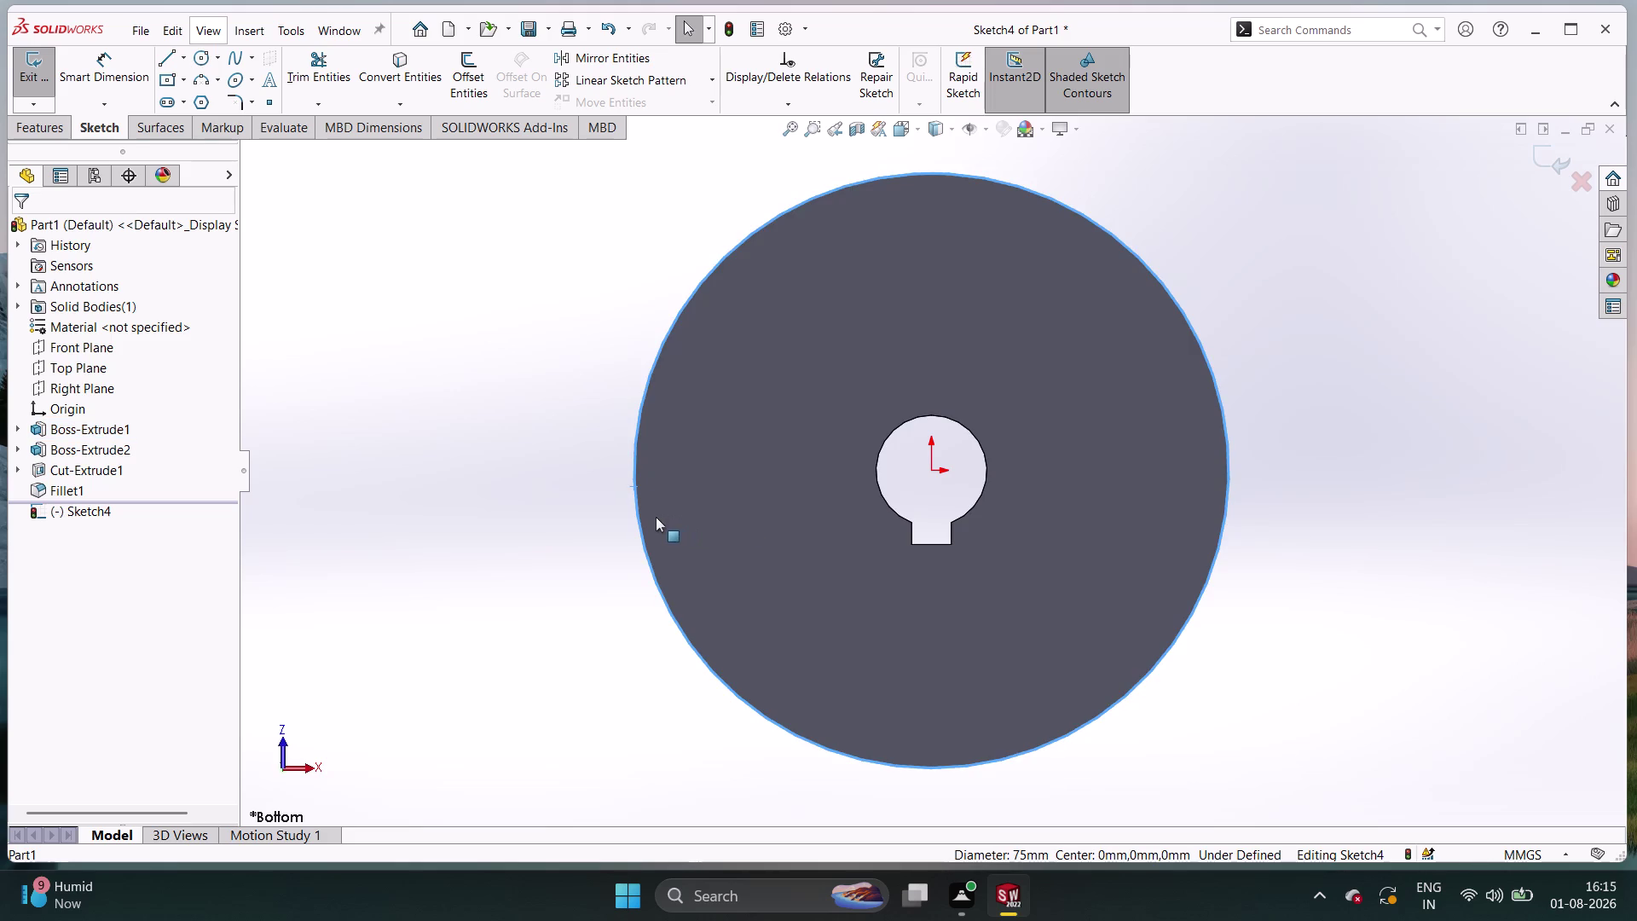
key(Escape)
key(Escape)
key(Escape)
Discard the empty Sketch4 without saving it.
key(Escape)
key(Escape)
right_click(744, 527)
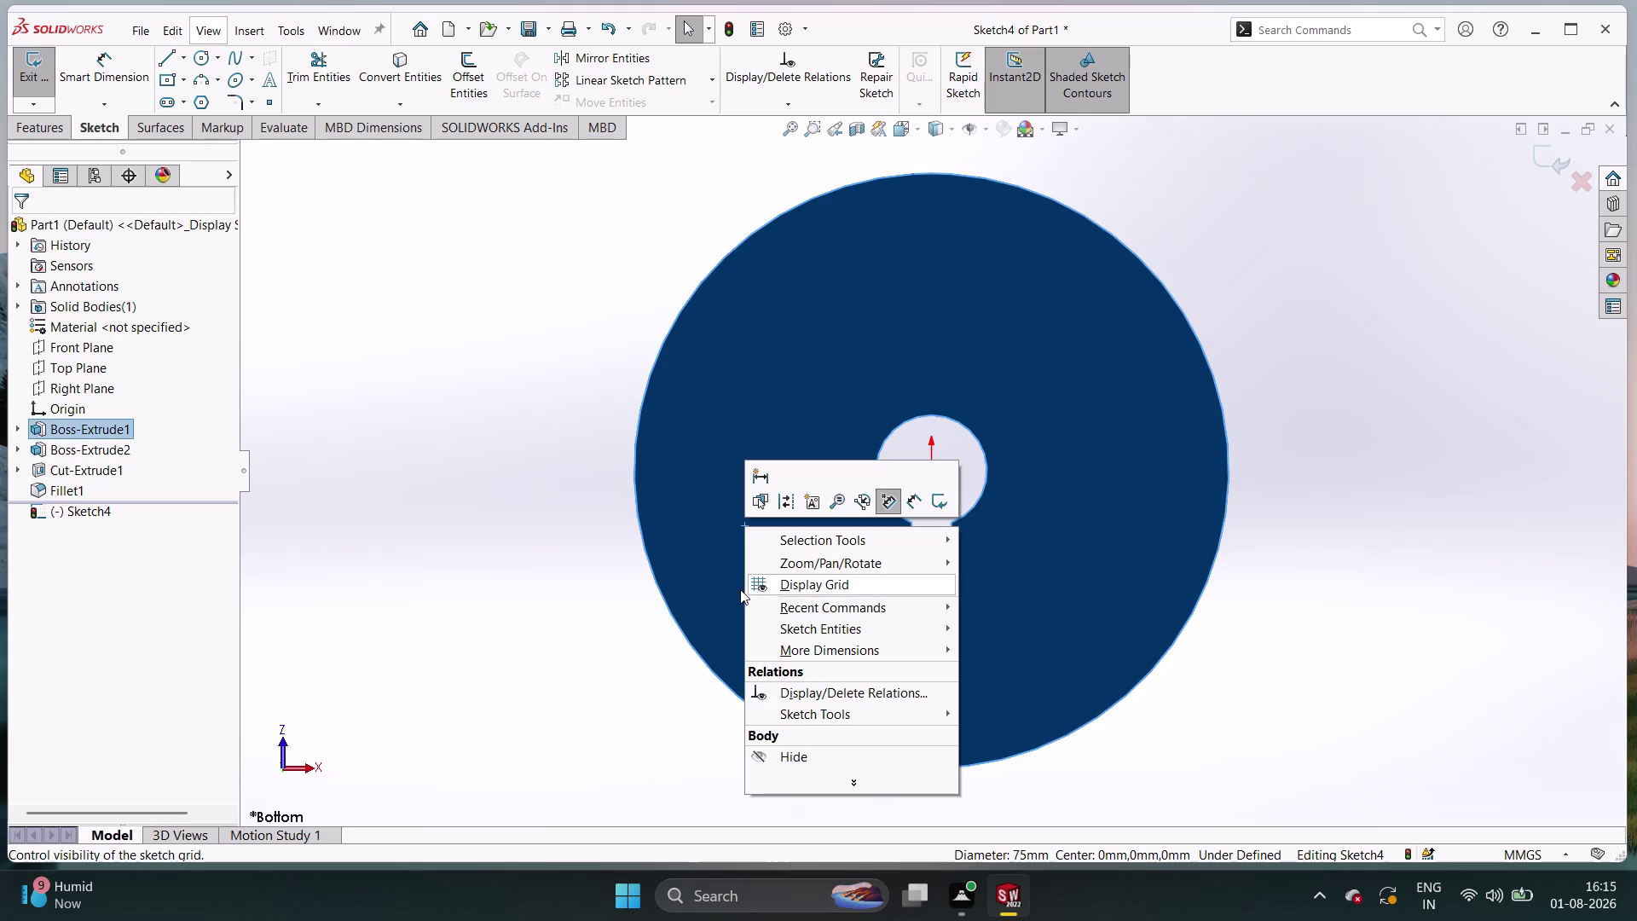
triple_click(450, 652)
click(446, 651)
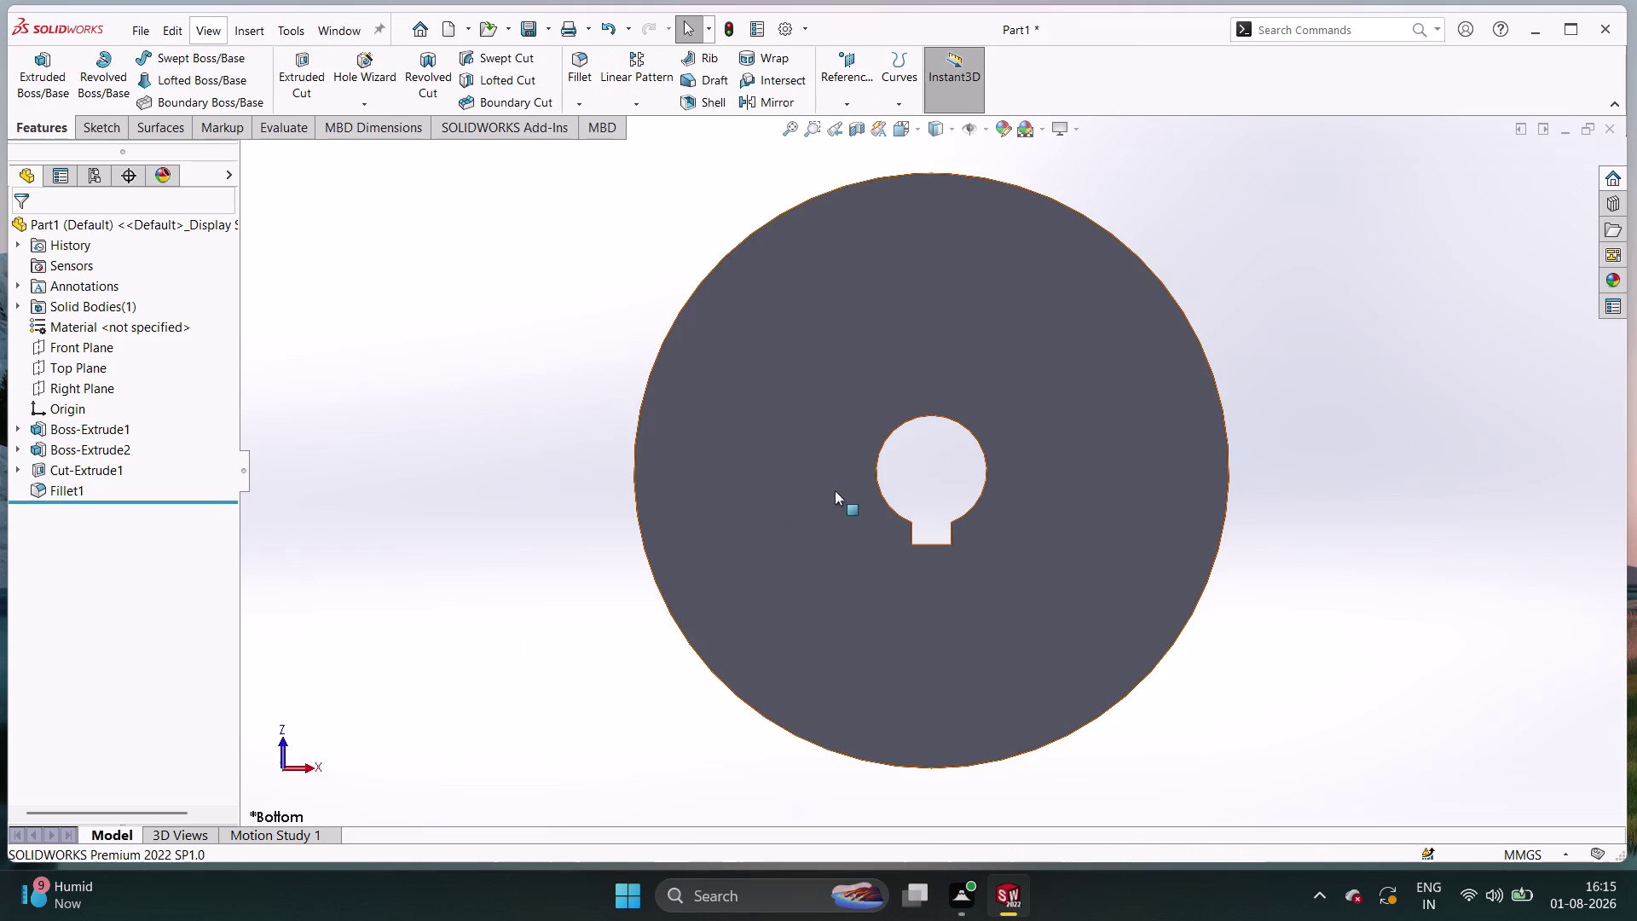
Create Sketch5 on the flange's bottom face and show the arc types.
click(834, 490)
click(910, 443)
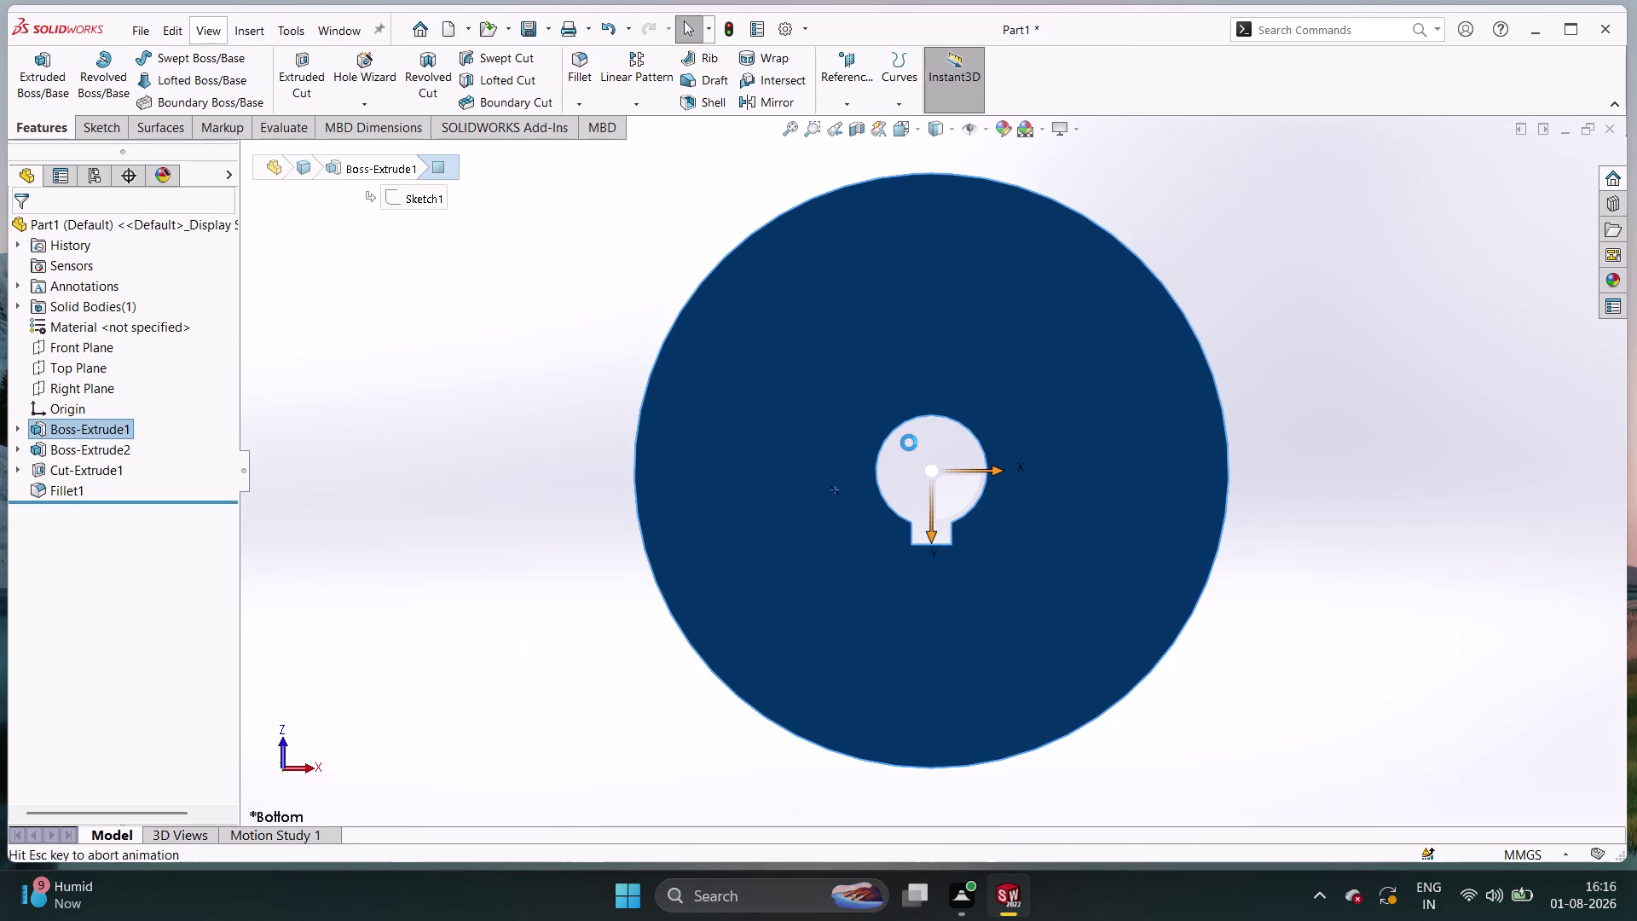
click(219, 81)
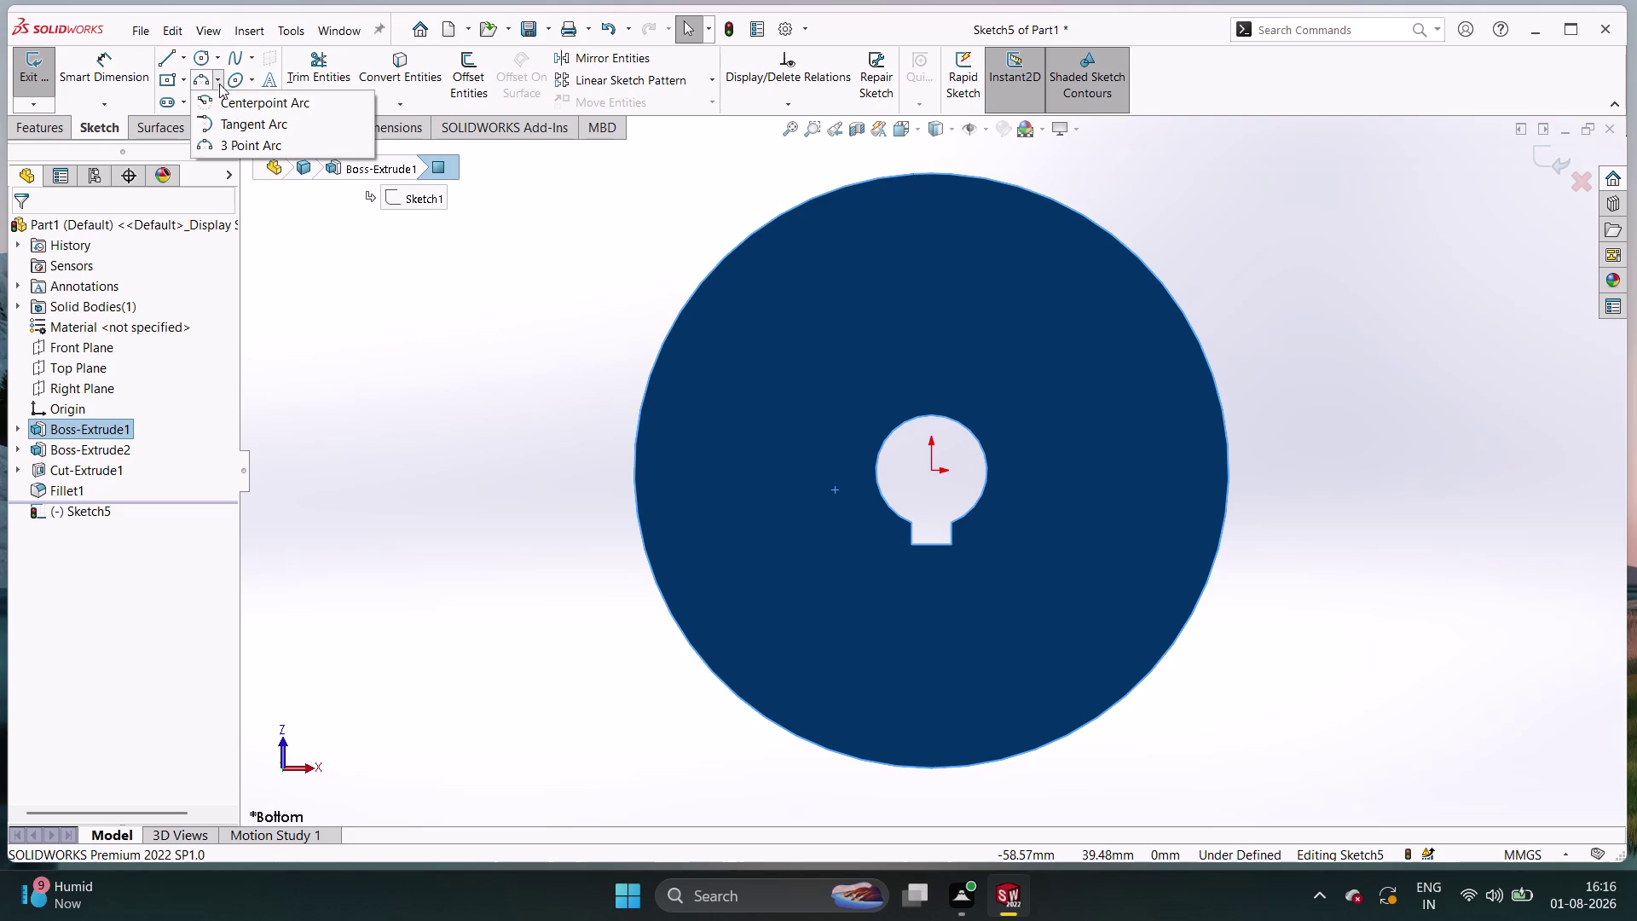